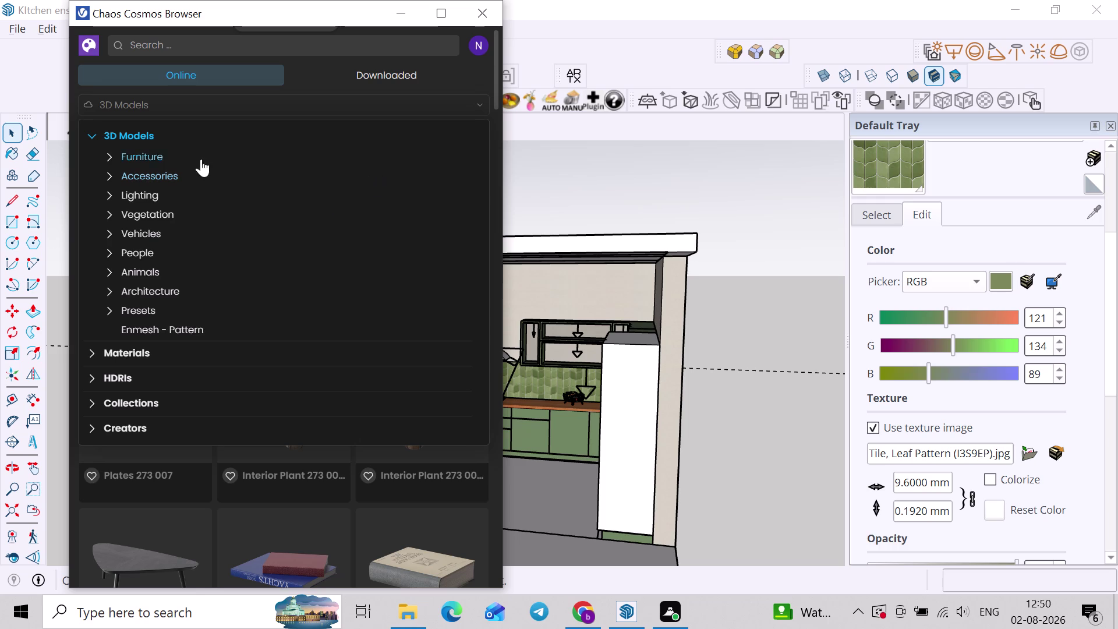
Show the Vegetation category of Cosmos 3D models.
click(165, 215)
click(165, 215)
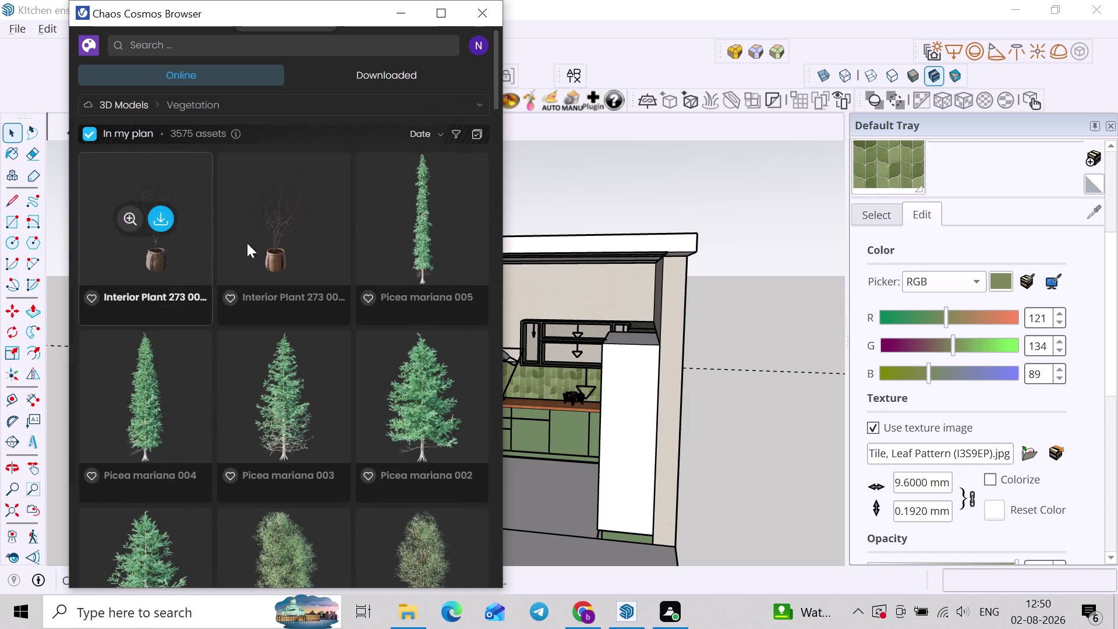
scroll(down, 3)
scroll(down, 3)
scroll(up, 3)
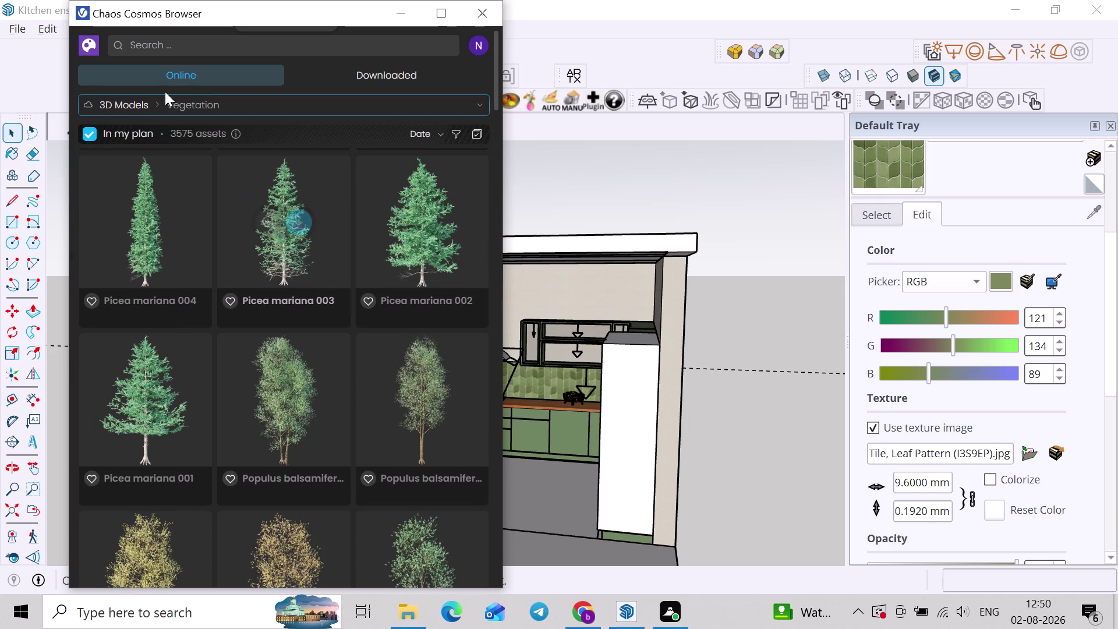
Filter the Vegetation models to the Palms subcategory.
click(181, 97)
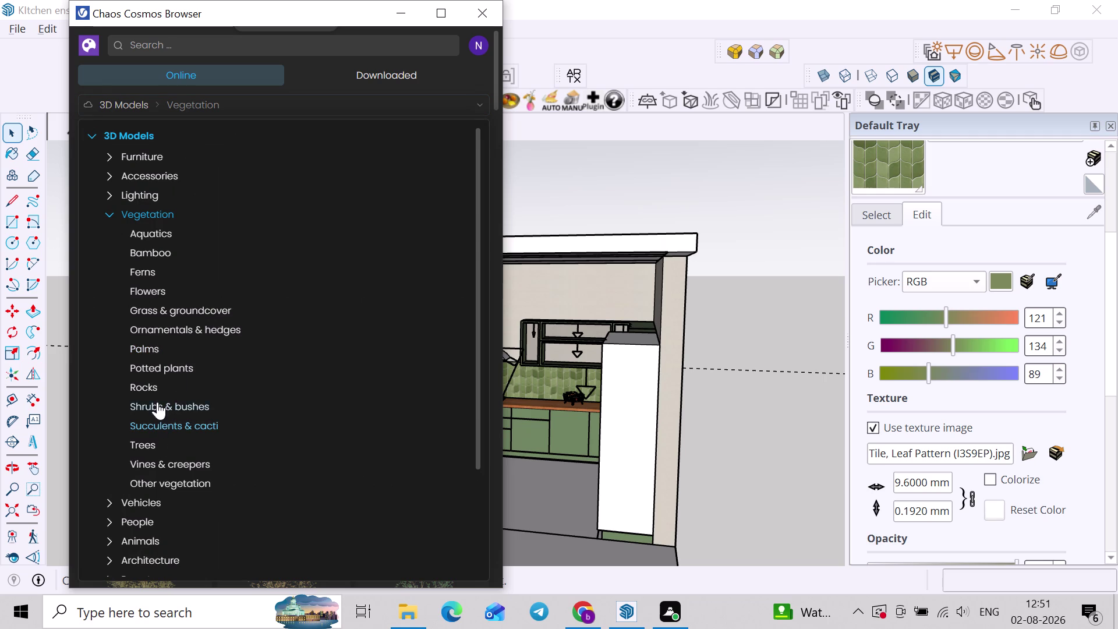
scroll(down, 3)
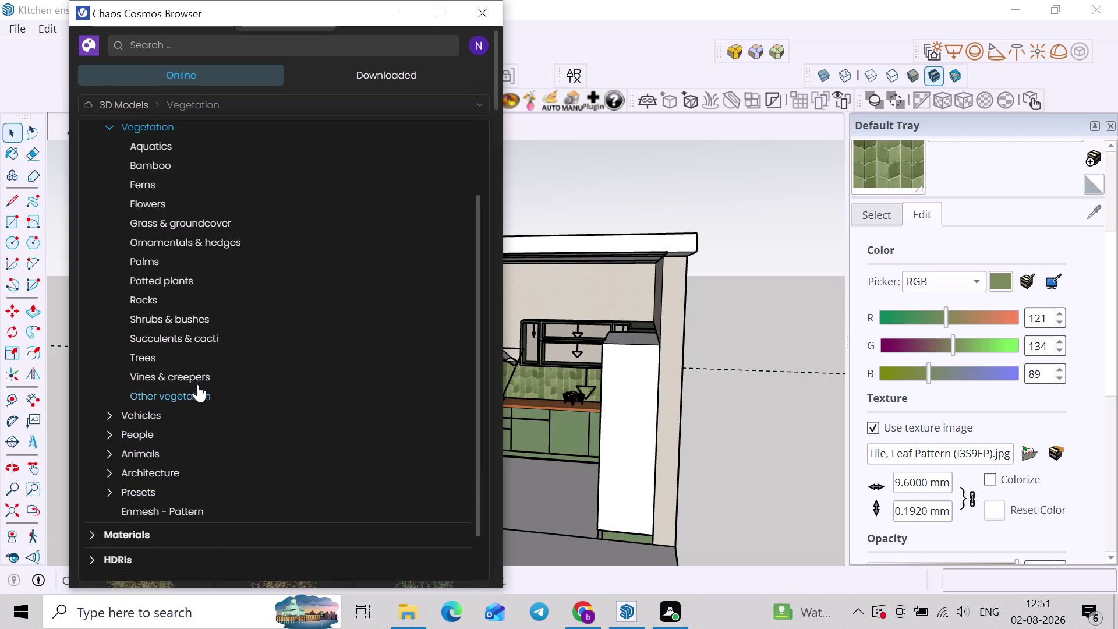
click(166, 260)
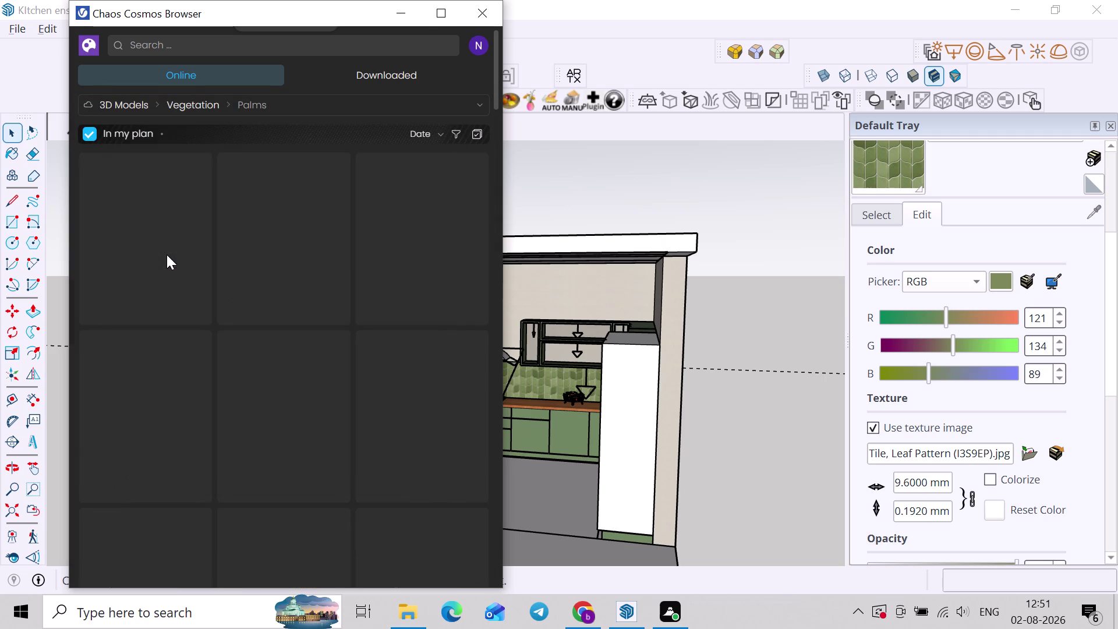
Browse through the 150 palm assets to the end of the grid.
scroll(down, 3)
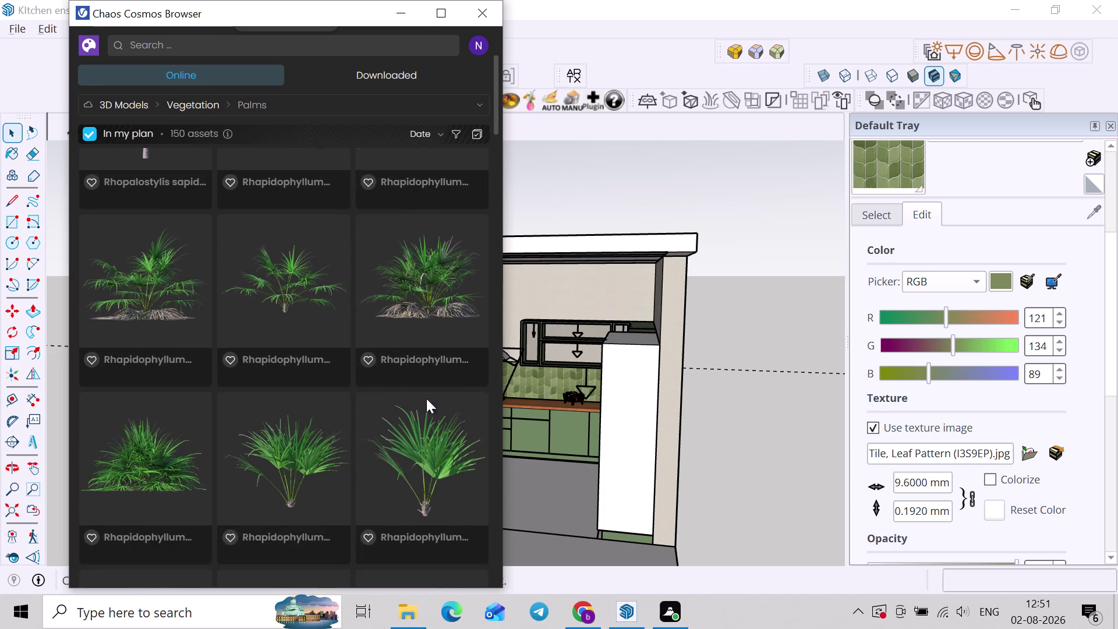
scroll(down, 3)
scroll(down, 3)
scroll(down, 3)
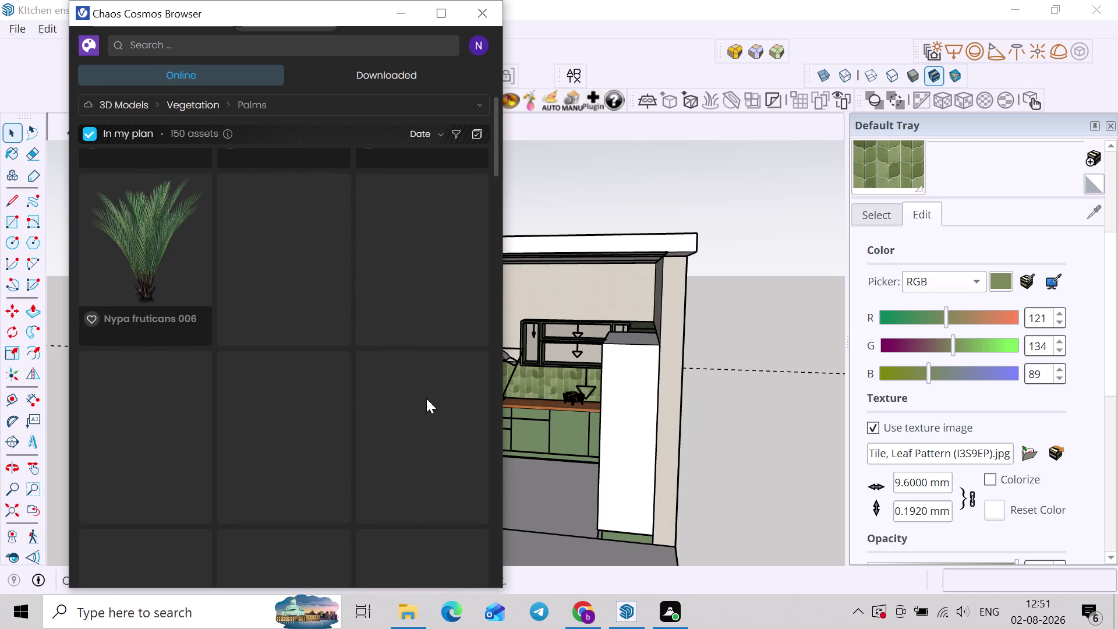
scroll(down, 3)
scroll(down, 3)
scroll(down, 3)
scroll(down, 3)
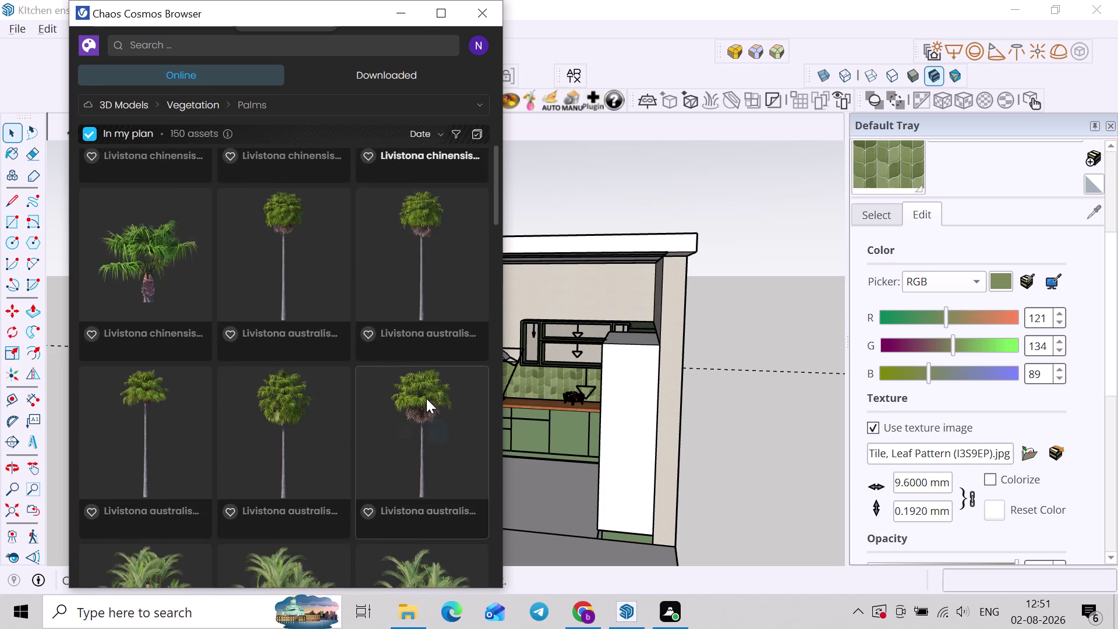
scroll(down, 3)
scroll(down, 3)
scroll(down, 3)
scroll(down, 3)
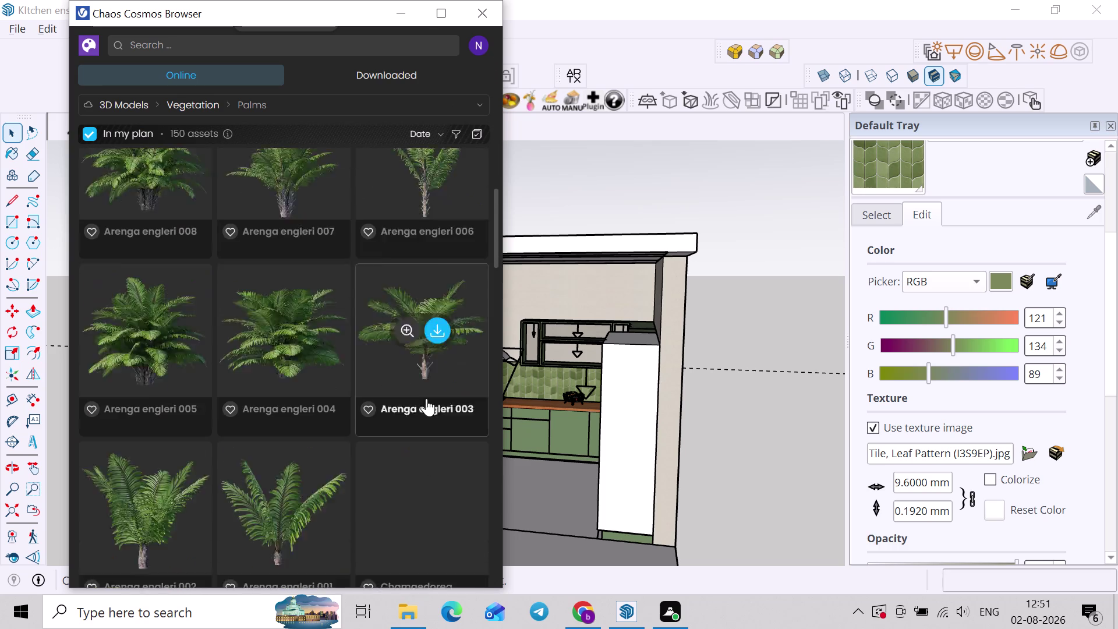
scroll(down, 3)
scroll(up, 3)
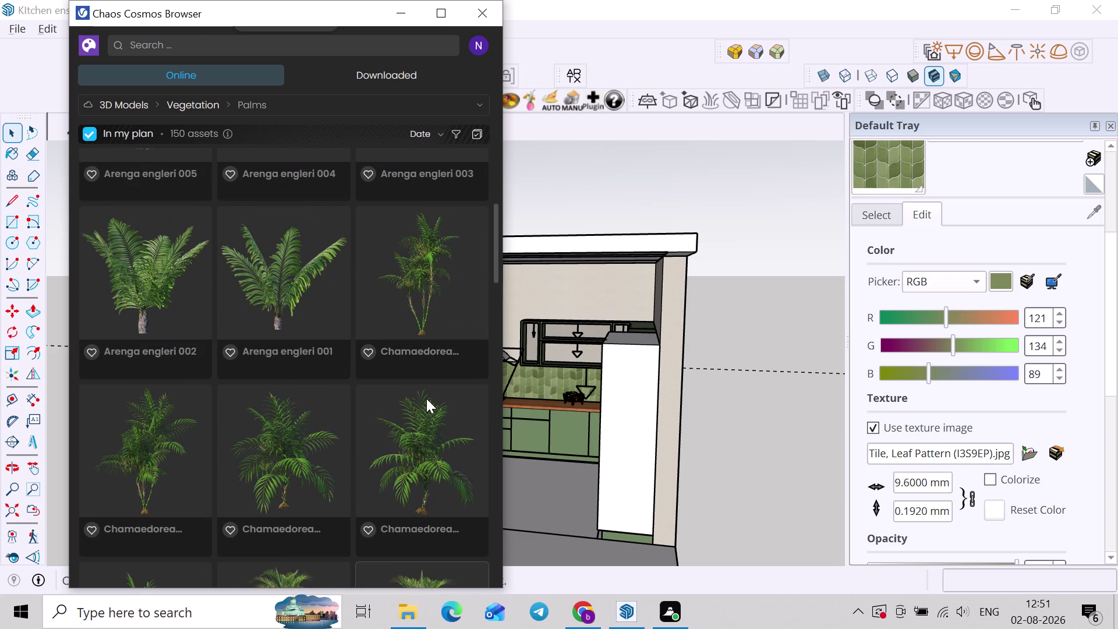
scroll(down, 3)
scroll(down, 3)
scroll(down, 3)
scroll(down, 3)
scroll(down, 3)
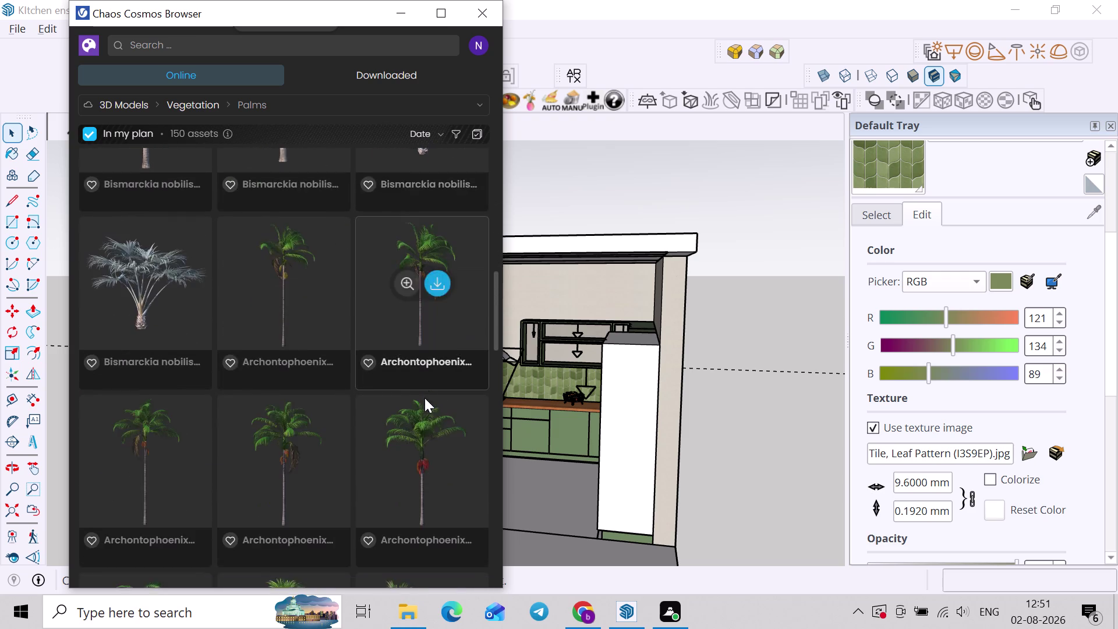
scroll(down, 3)
scroll(down, 3)
scroll(down, 3)
scroll(down, 3)
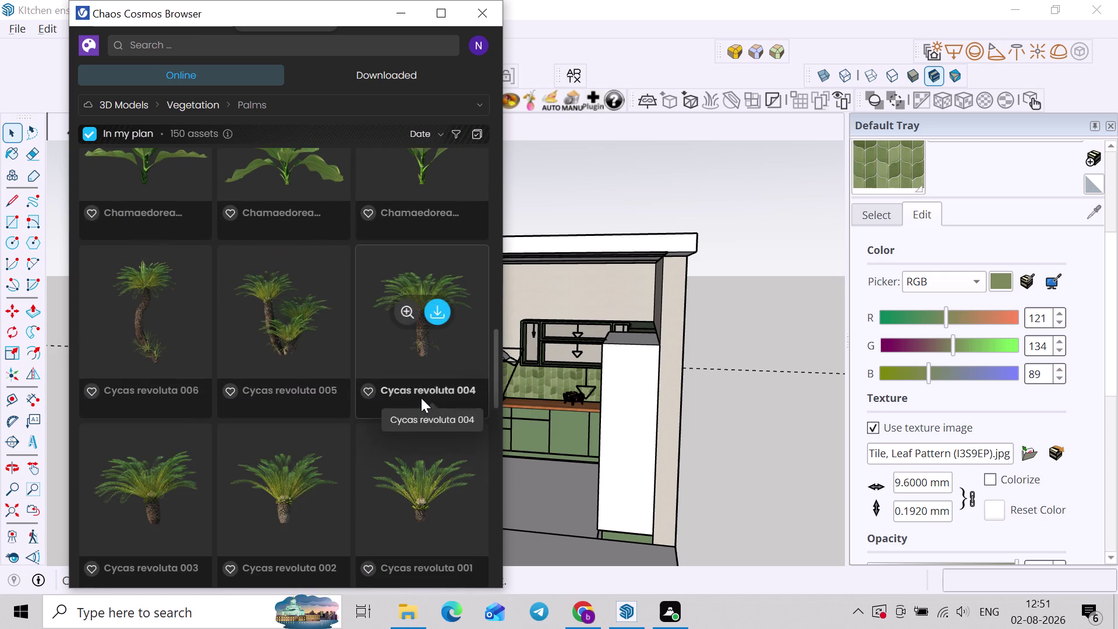
scroll(down, 3)
scroll(down, 3)
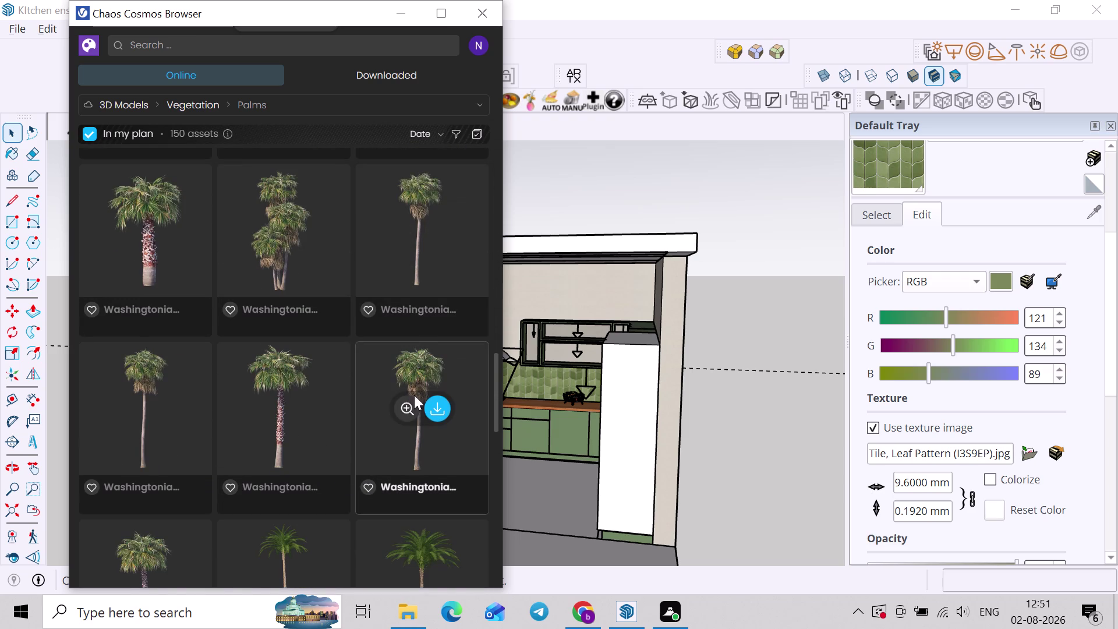
scroll(down, 3)
scroll(down, 3)
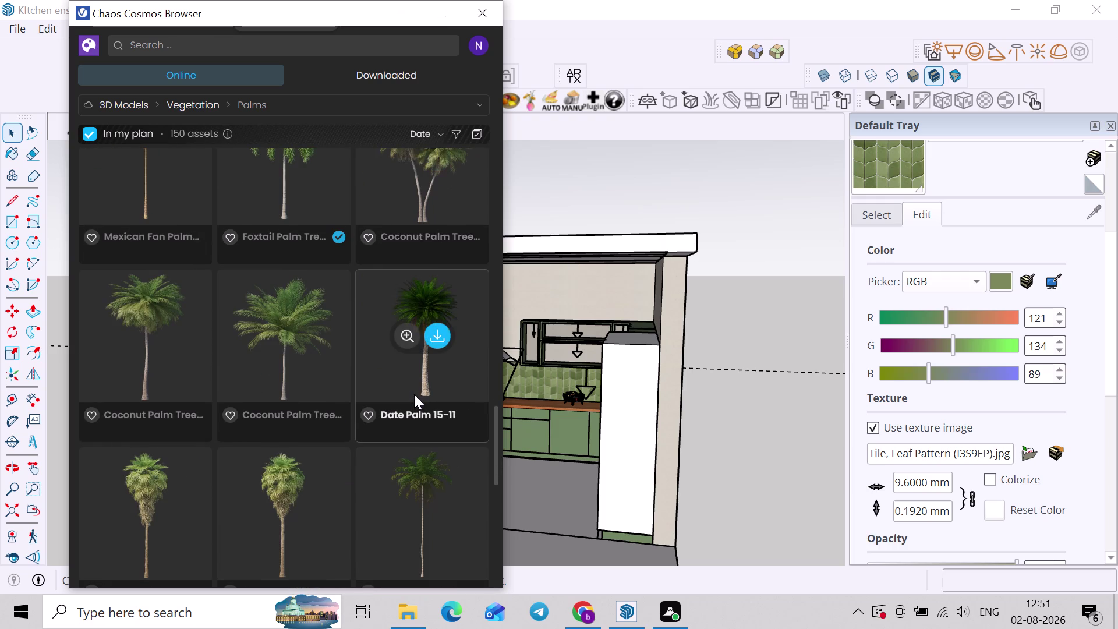
scroll(down, 3)
scroll(down, 3)
scroll(down, 3)
scroll(down, 3)
scroll(down, 3)
scroll(down, 3)
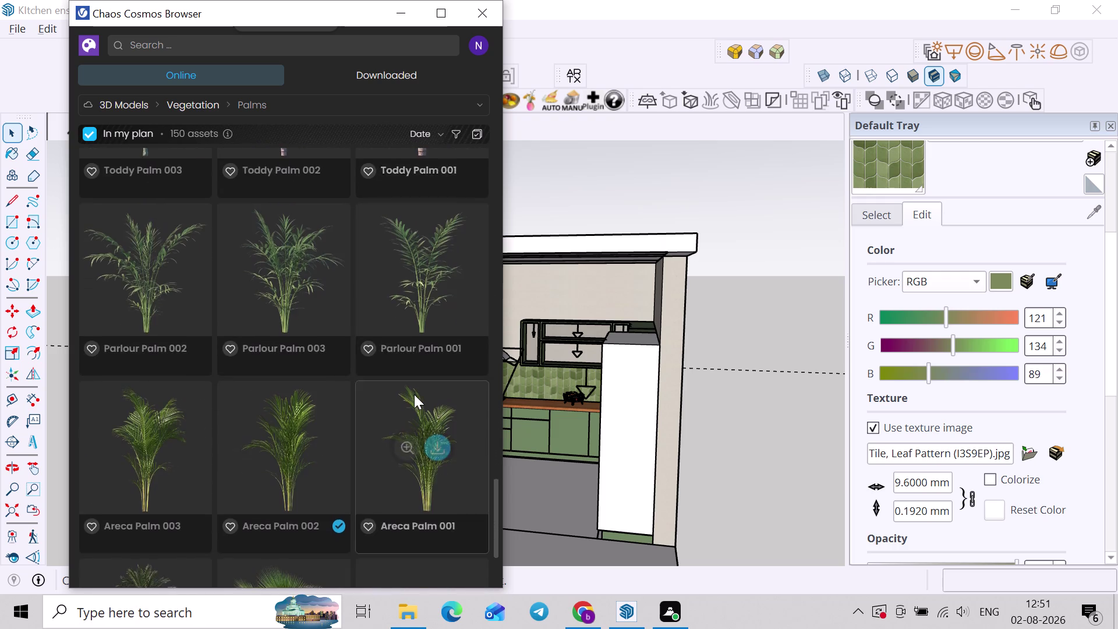
scroll(down, 3)
scroll(down, 3)
scroll(down, 3)
scroll(up, 3)
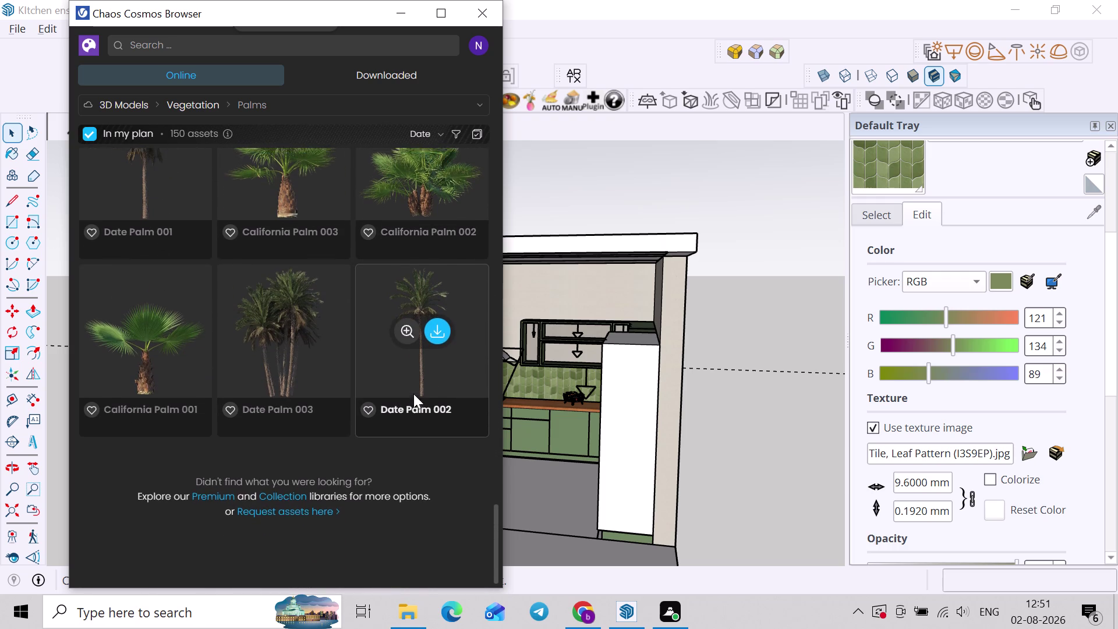
scroll(up, 3)
scroll(up, 3)
click(200, 102)
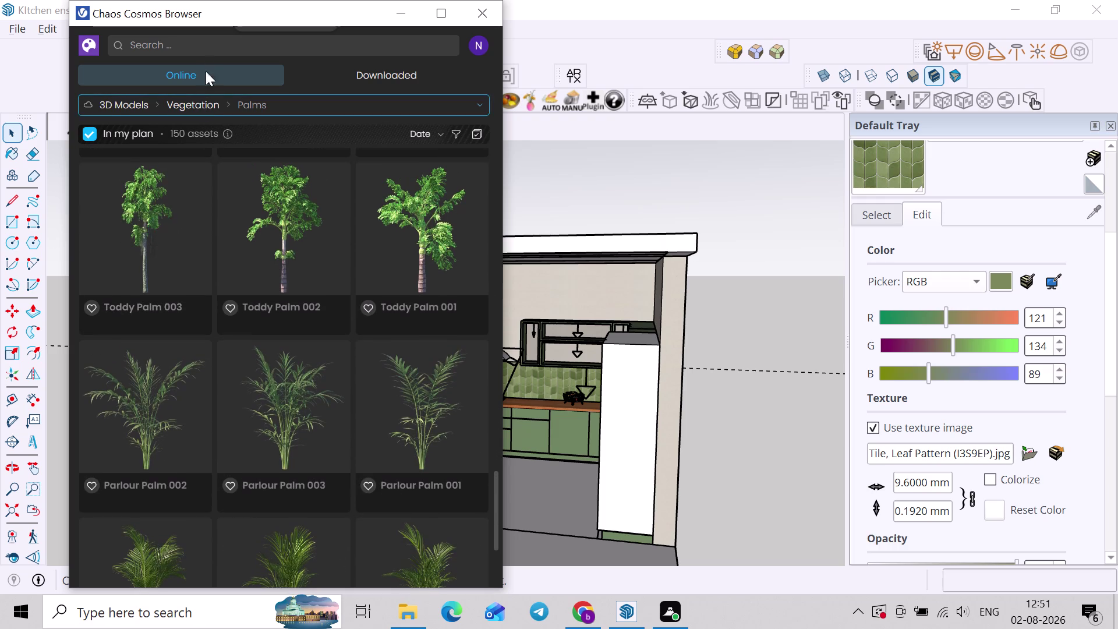
Search Cosmos for 'plant' and import Plant 260 020 into the model.
click(213, 43)
text(PL)
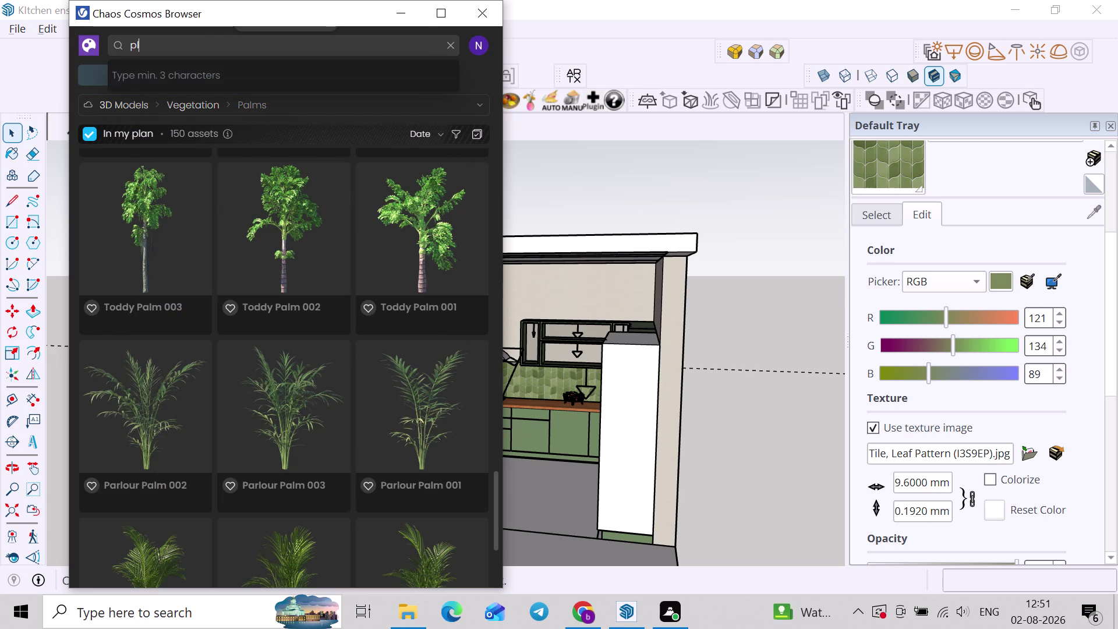
text(ANT')
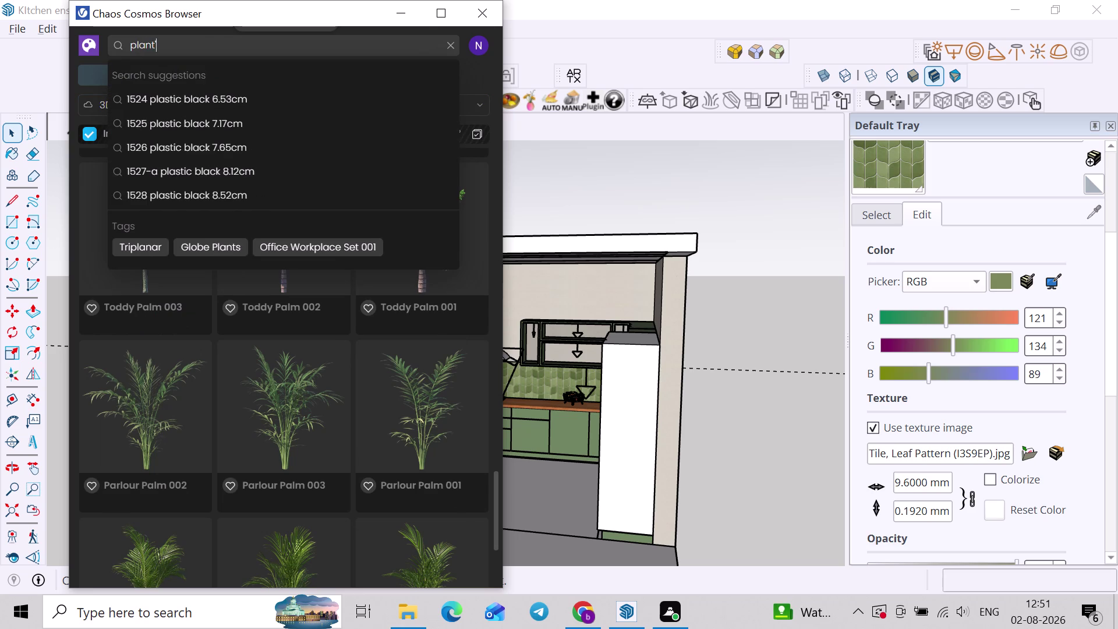
key(BackSpace)
key(Return)
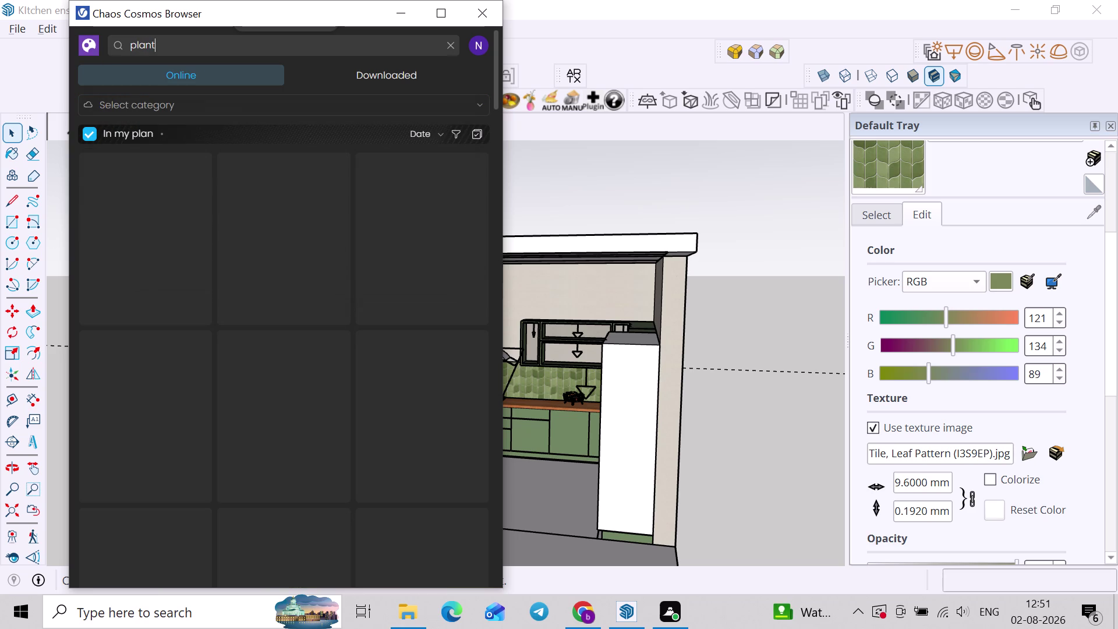
scroll(down, 3)
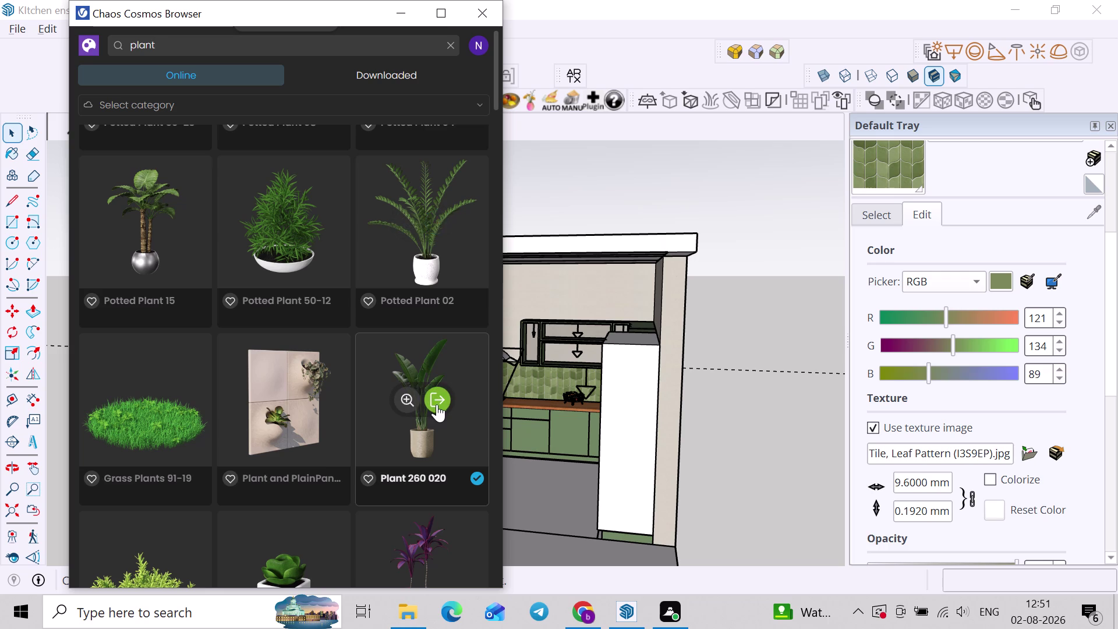
click(437, 403)
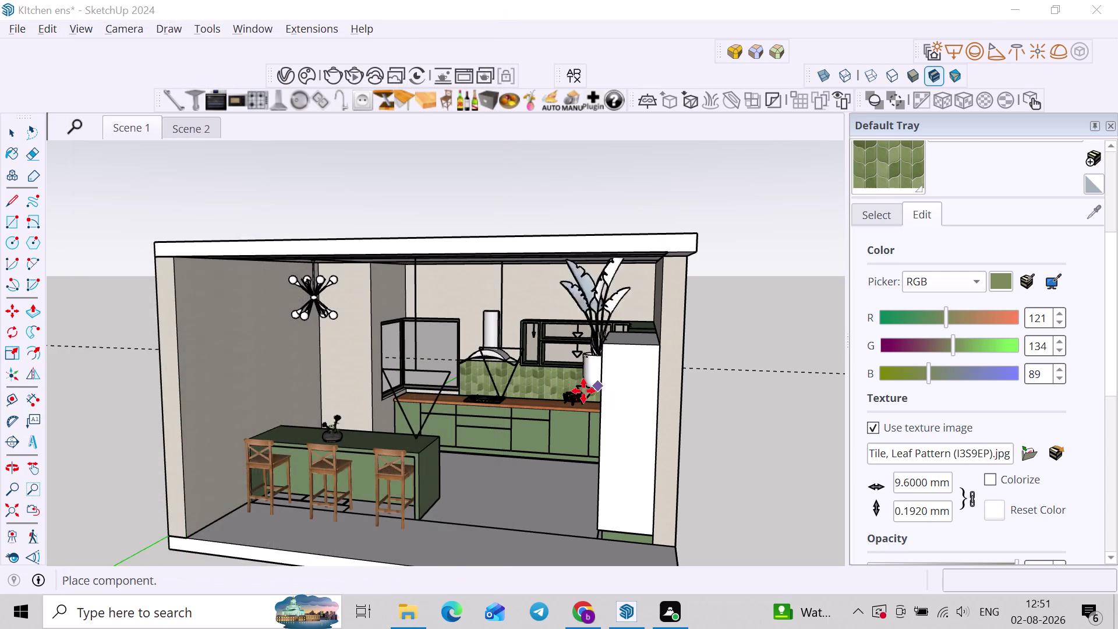
Place the Plant 260 020 pot on the floor at the counter corner.
scroll(up, 3)
scroll(up, 3)
middle_drag(427, 433, 301, 451)
scroll(up, 3)
middle_drag(383, 442, 356, 467)
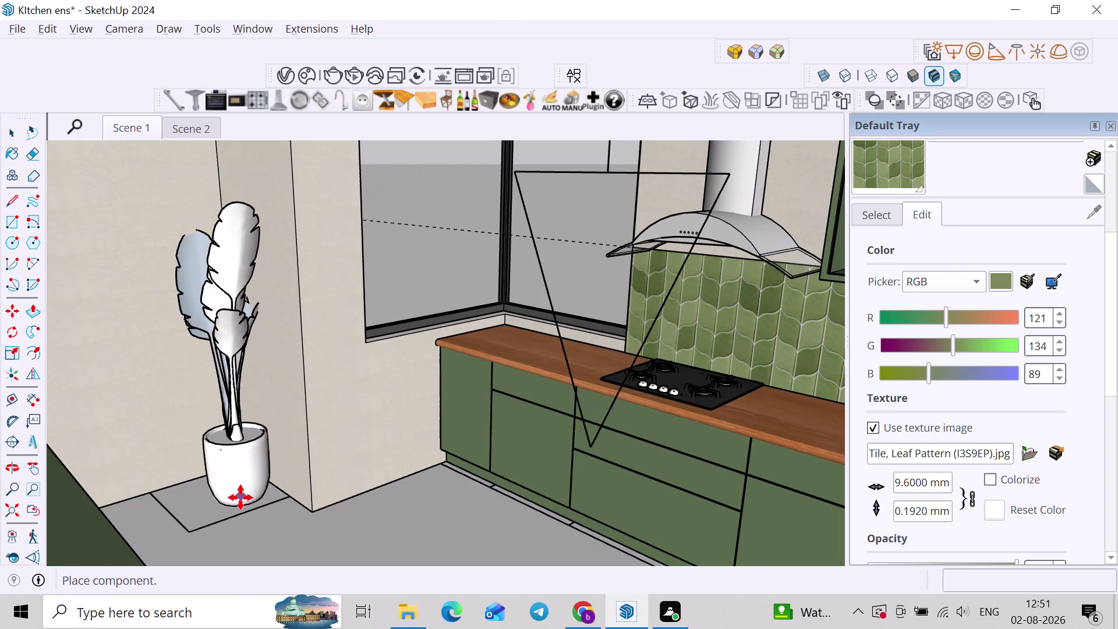
click(231, 512)
middle_drag(306, 513, 343, 513)
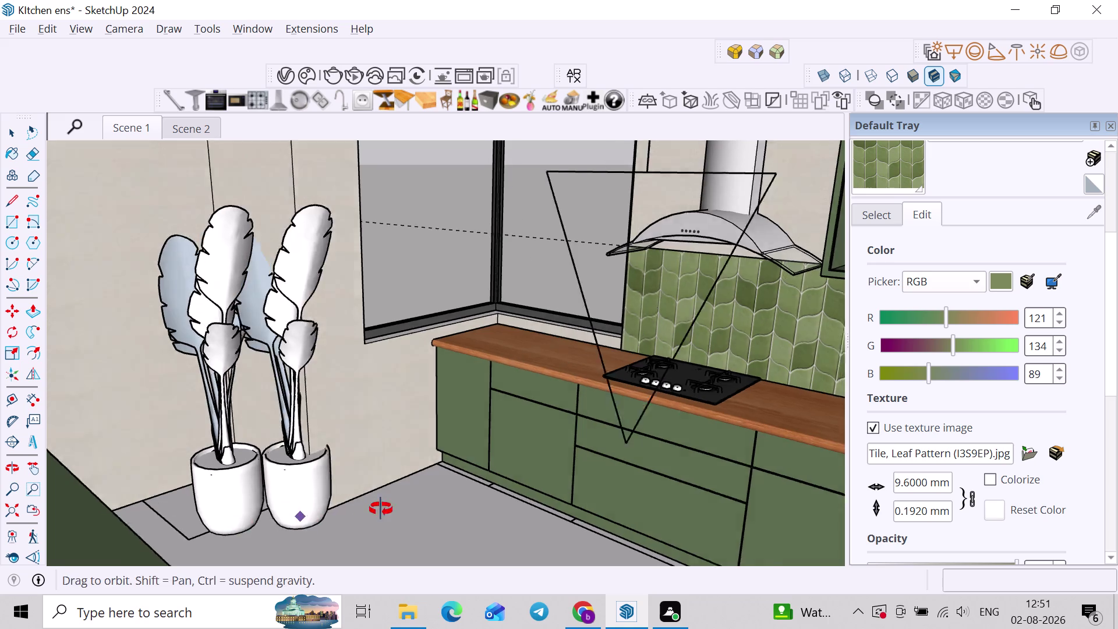
middle_drag(343, 513, 408, 499)
key(space)
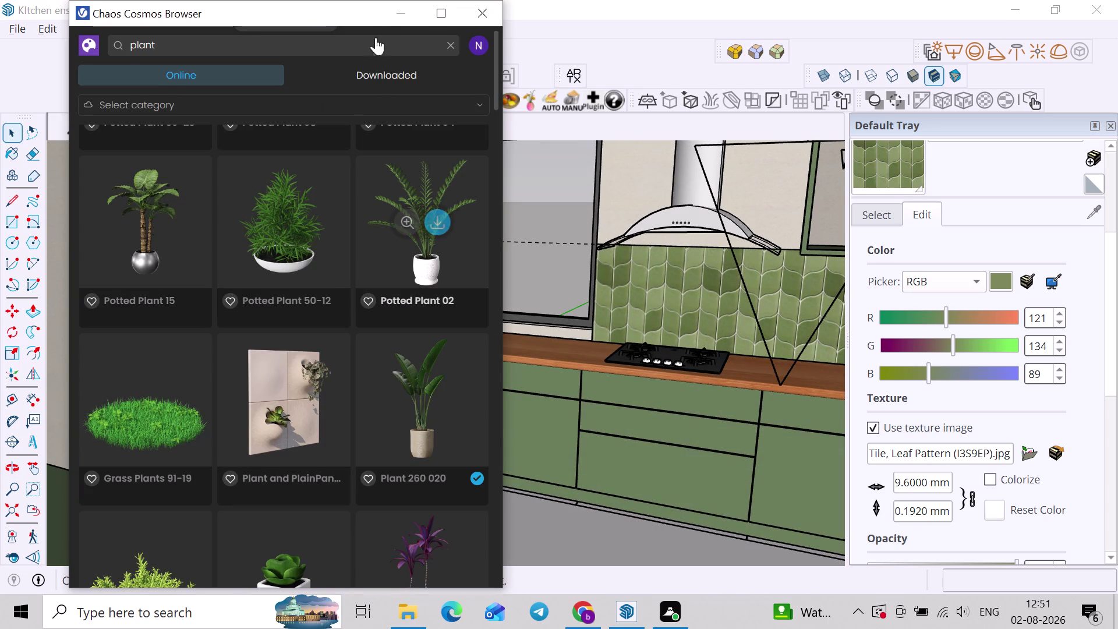
Move the Cosmos Browser to the right of the screen and start a V-Ray render.
drag(373, 21, 382, 19)
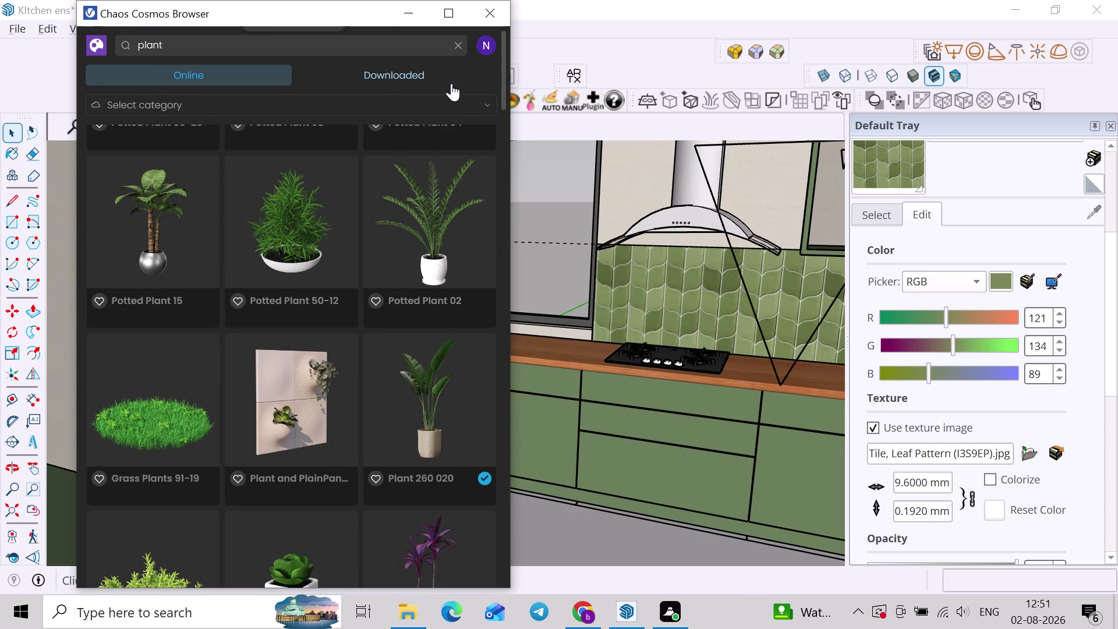
drag(390, 14, 737, 70)
drag(350, 11, 390, 13)
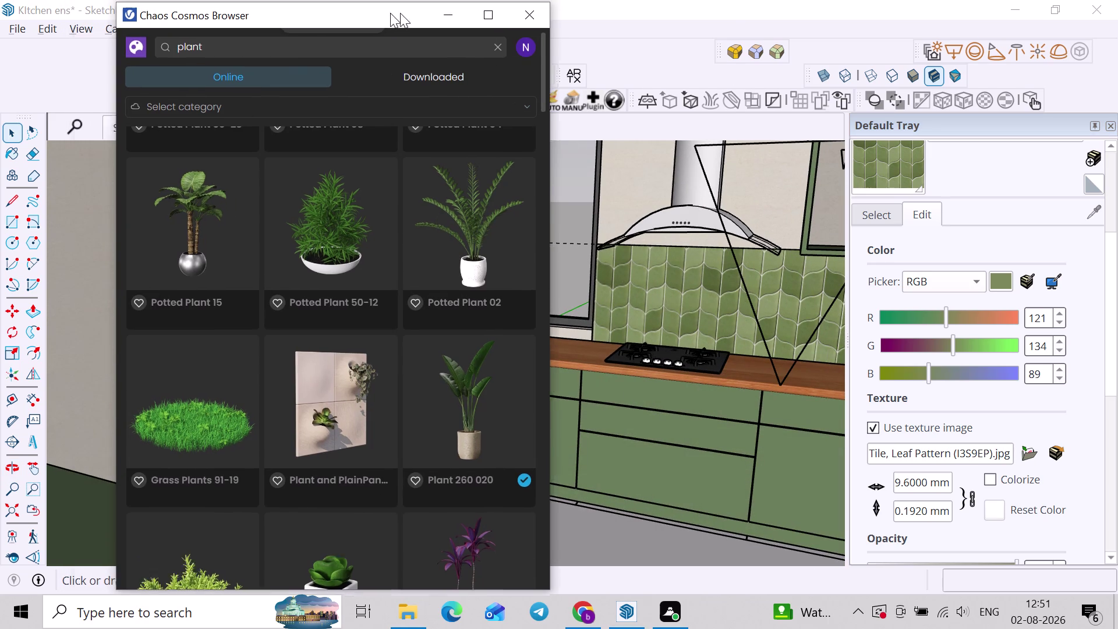
drag(390, 12, 579, 53)
click(189, 141)
click(199, 136)
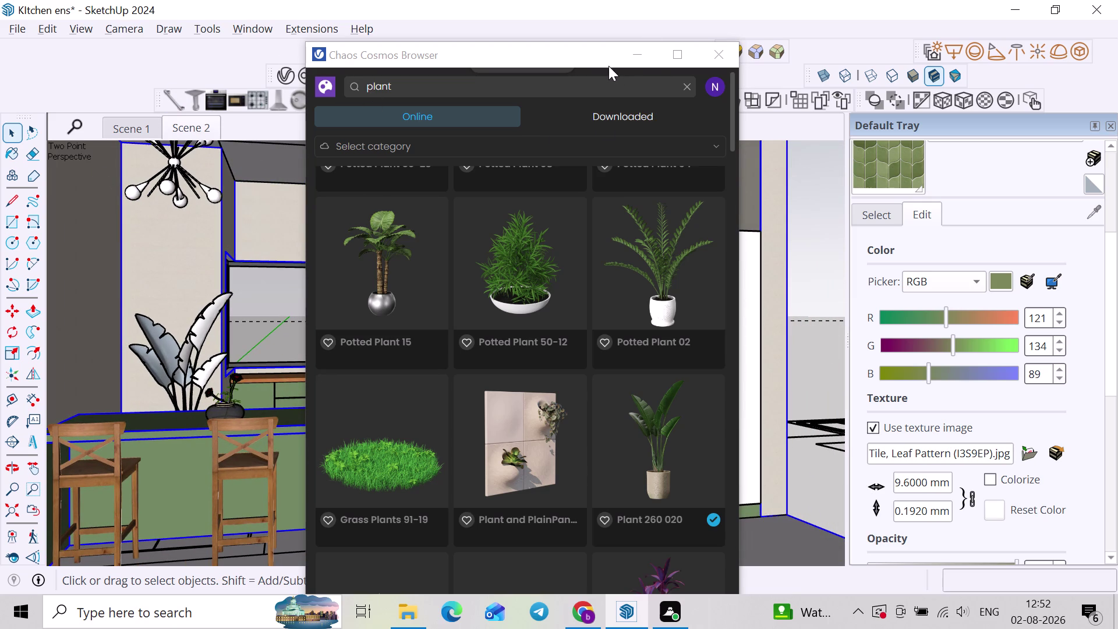
drag(618, 60, 710, 134)
drag(558, 56, 734, 159)
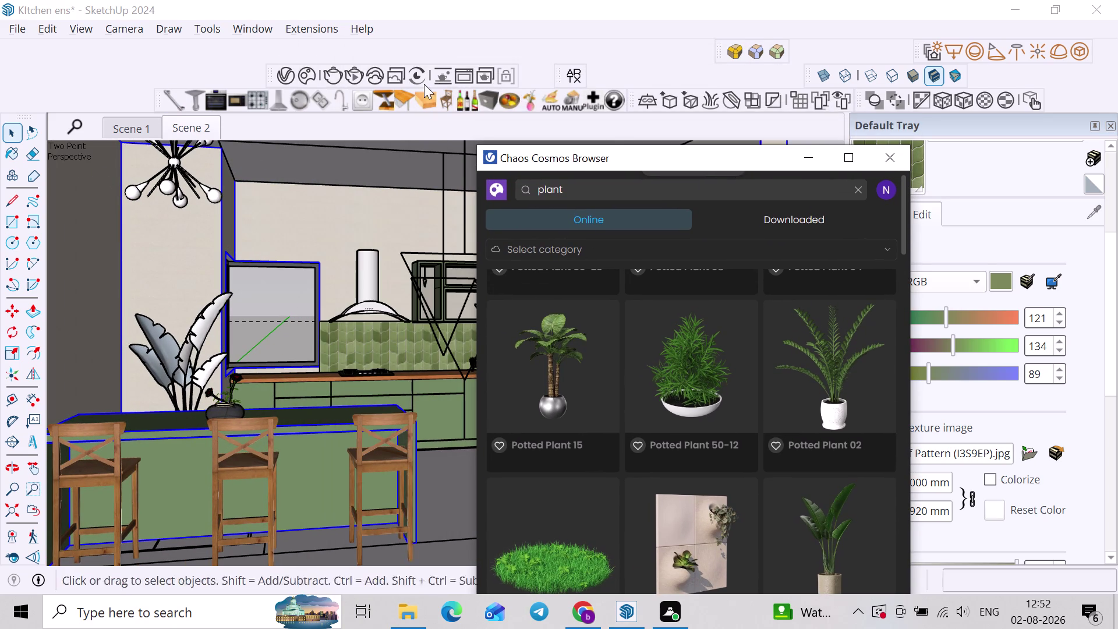
click(354, 77)
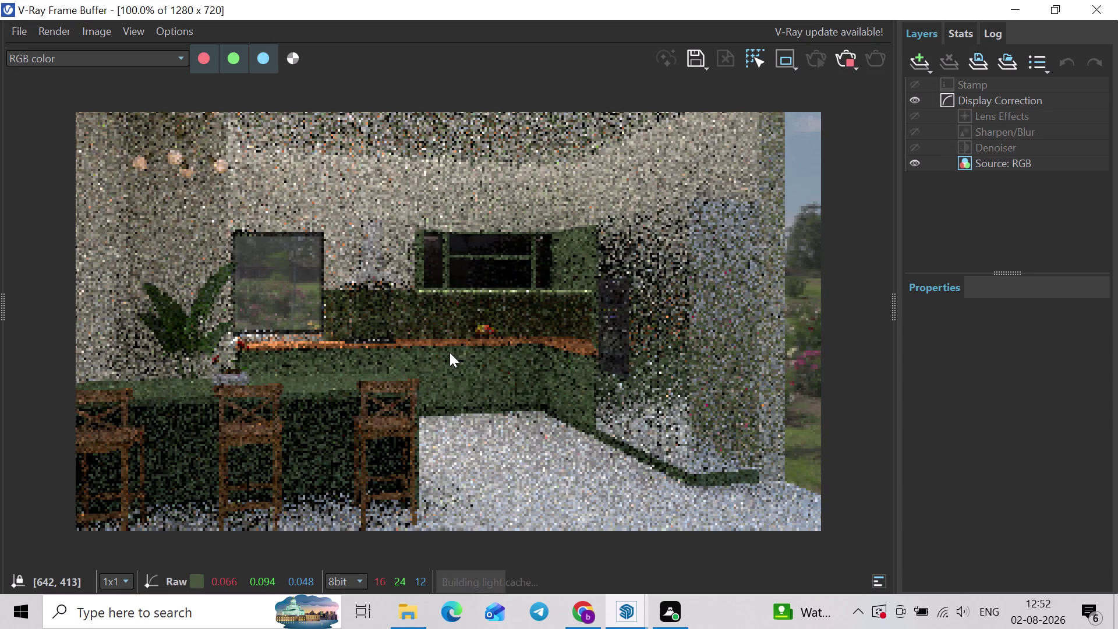
Zoom over the V-Ray kitchen render, stop it, and return to SketchUp.
scroll(up, 3)
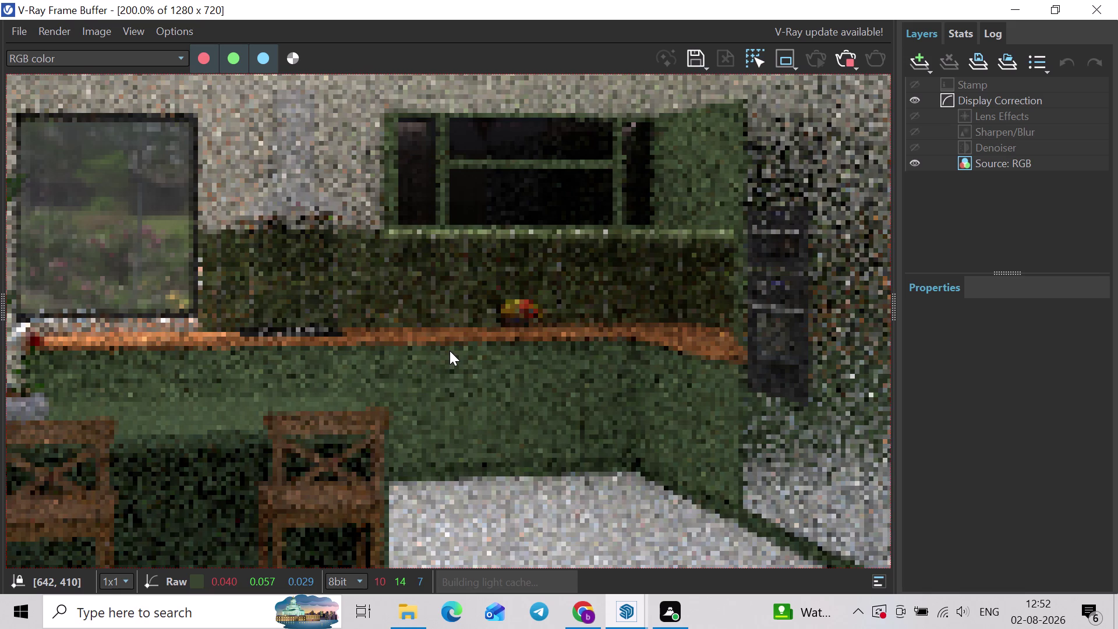
scroll(down, 3)
click(841, 60)
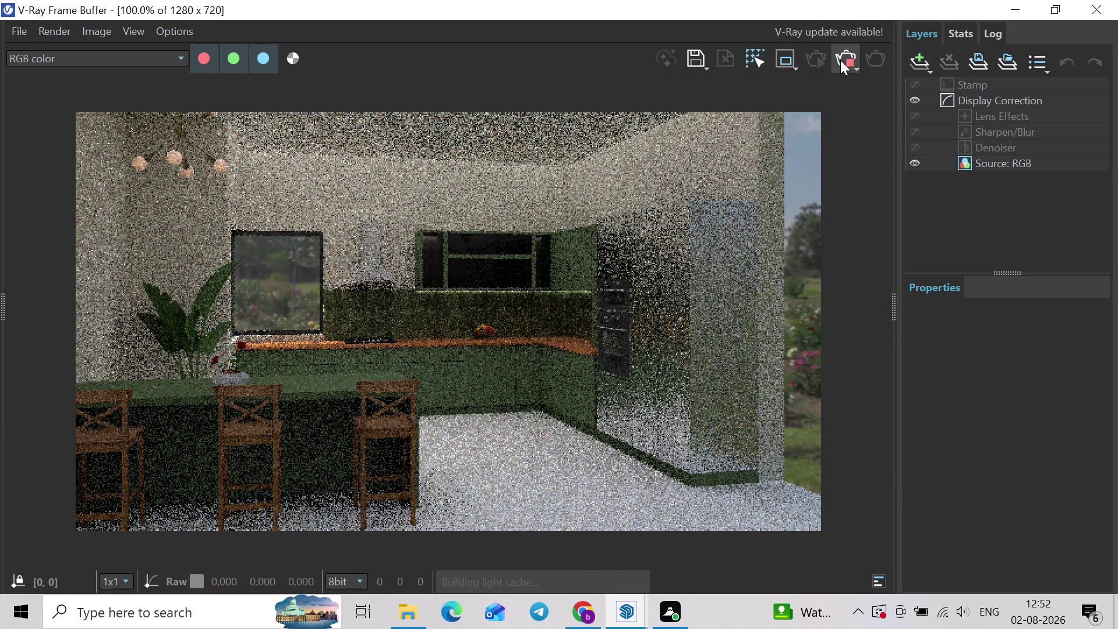
click(1092, 4)
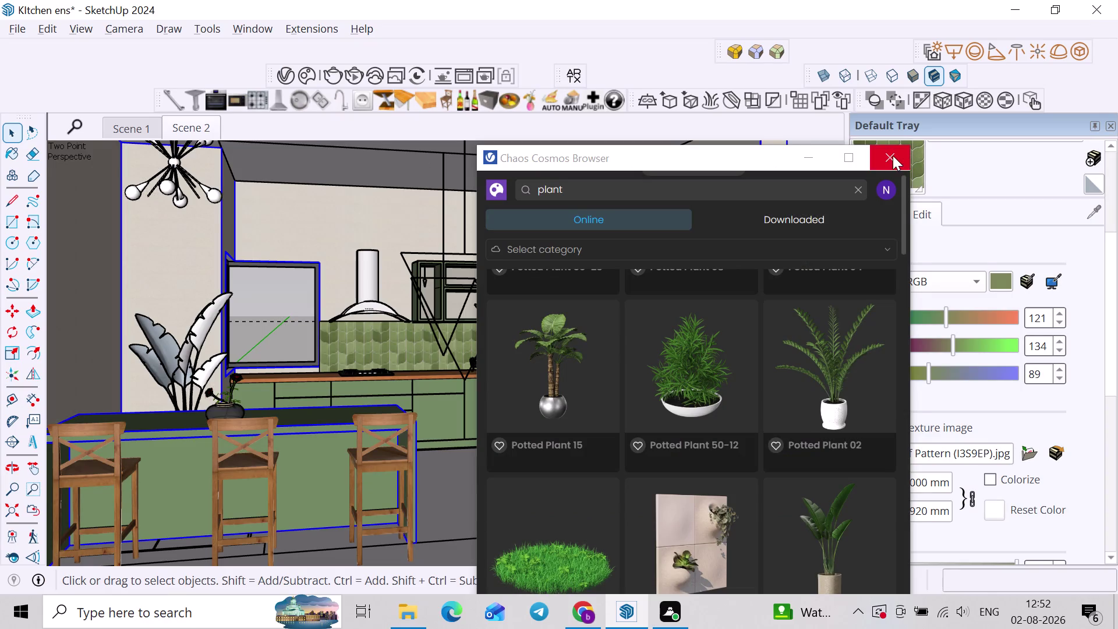
Close the Cosmos Browser and select the ceiling slab group from outside the room.
click(892, 155)
click(821, 291)
scroll(down, 3)
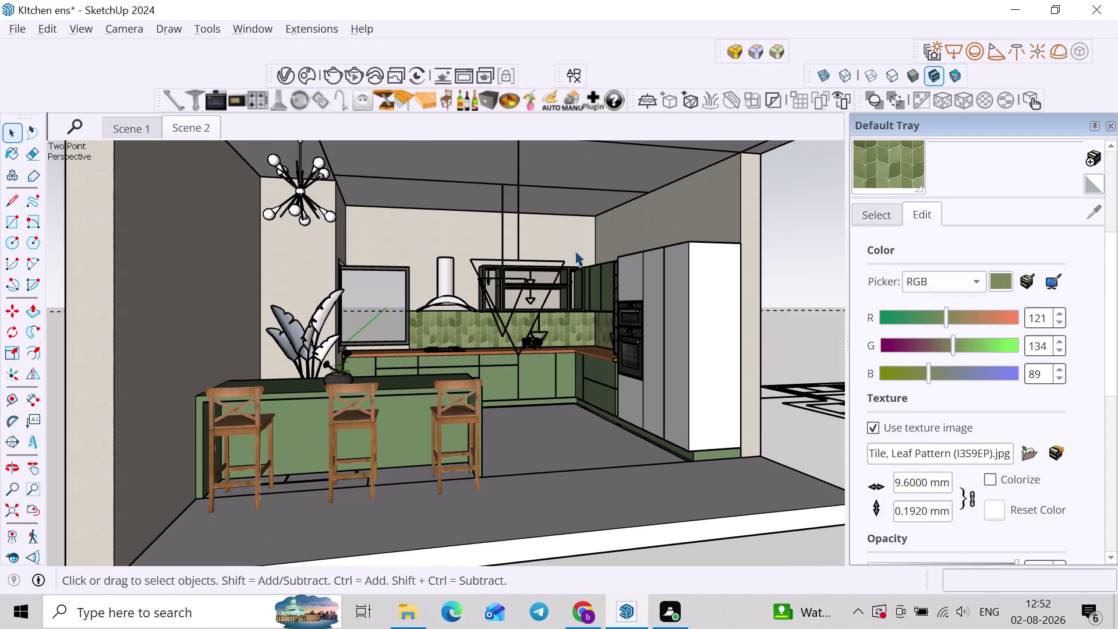
scroll(down, 3)
middle_drag(607, 191, 430, 198)
middle_drag(508, 199, 541, 300)
middle_drag(545, 283, 567, 231)
scroll(up, 3)
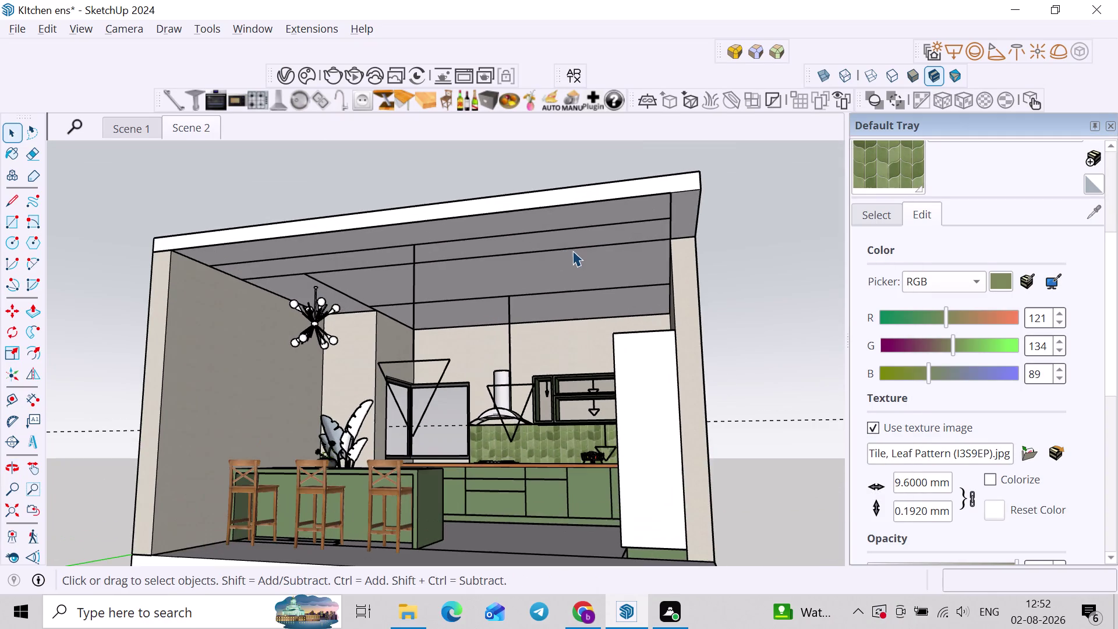
click(573, 252)
middle_drag(560, 268, 596, 176)
scroll(up, 3)
click(612, 227)
scroll(down, 3)
middle_drag(573, 243, 579, 291)
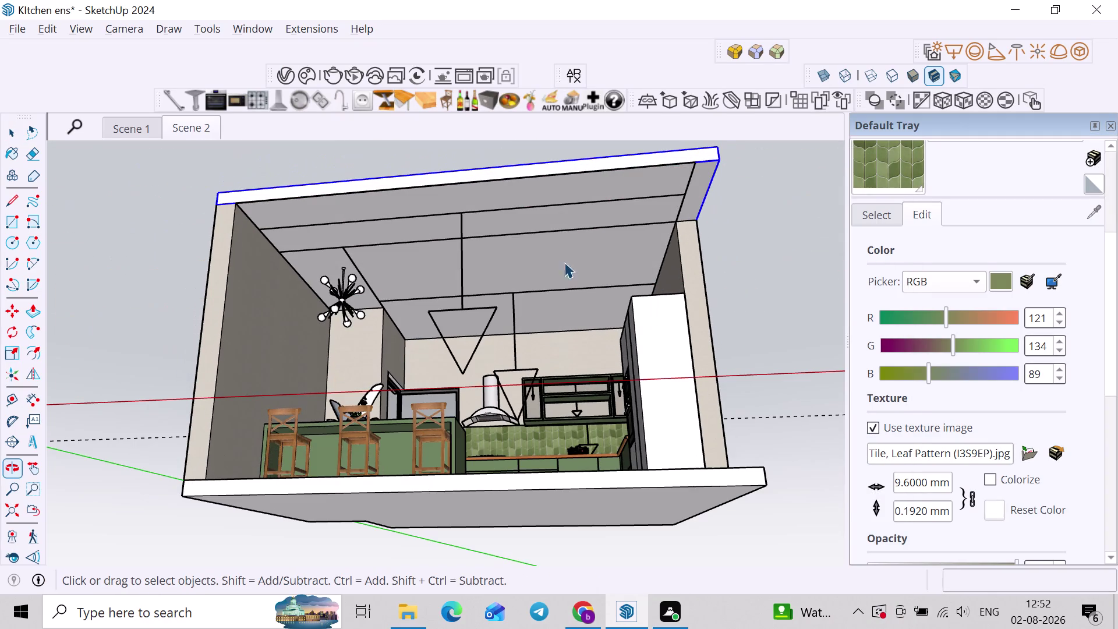
Isolate the ceiling slab so only it remains visible.
right_click(624, 185)
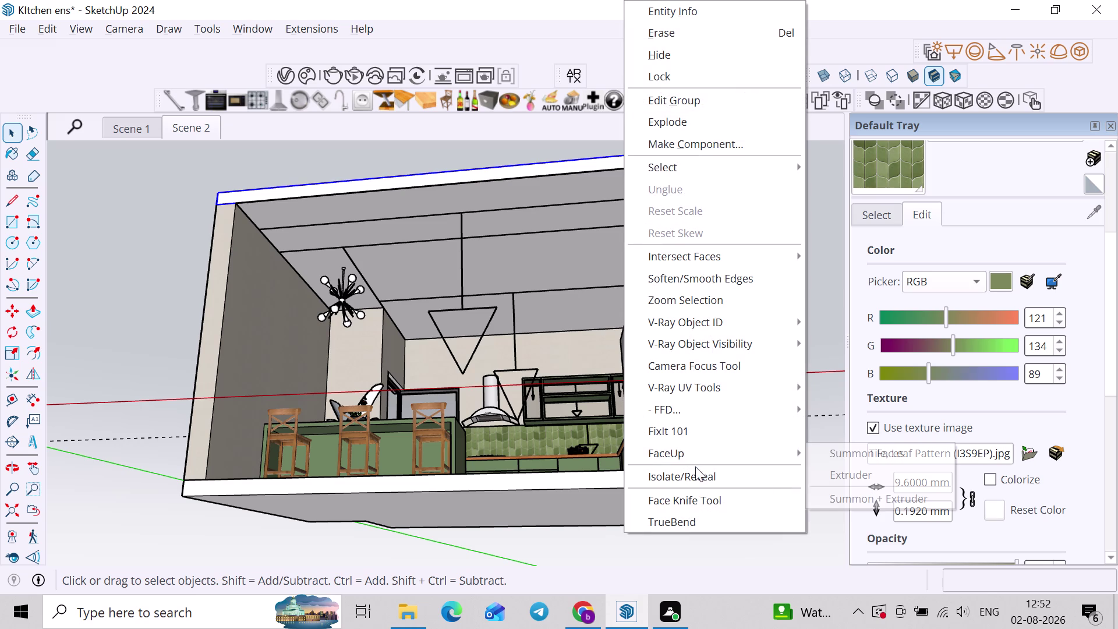
click(695, 472)
middle_drag(583, 362, 587, 354)
scroll(up, 3)
right_click(699, 197)
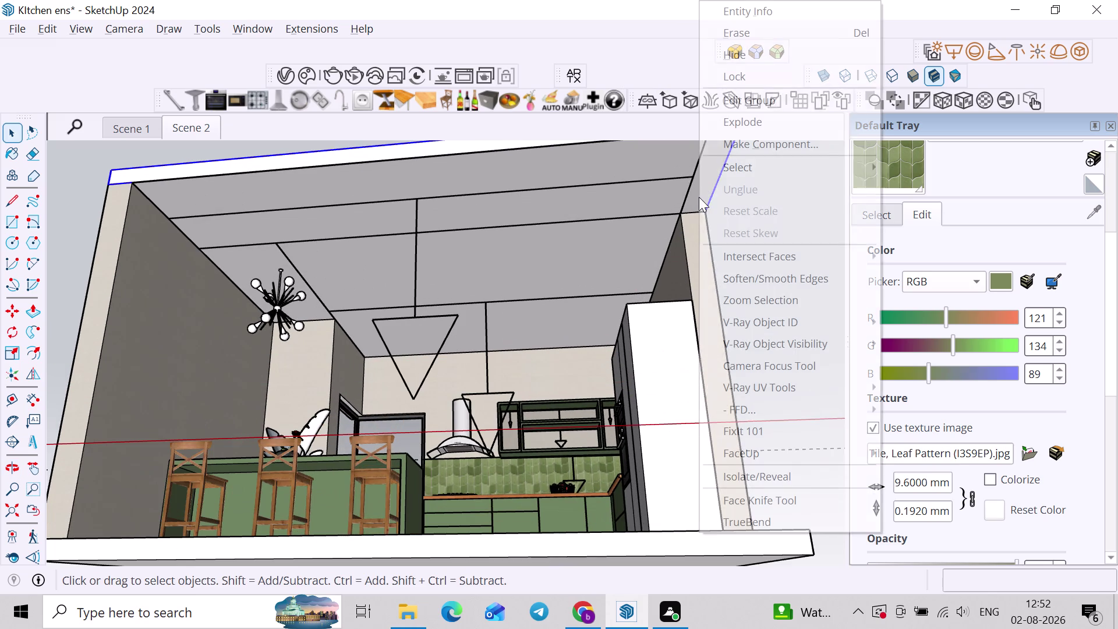
click(762, 477)
click(733, 343)
middle_drag(528, 317, 541, 299)
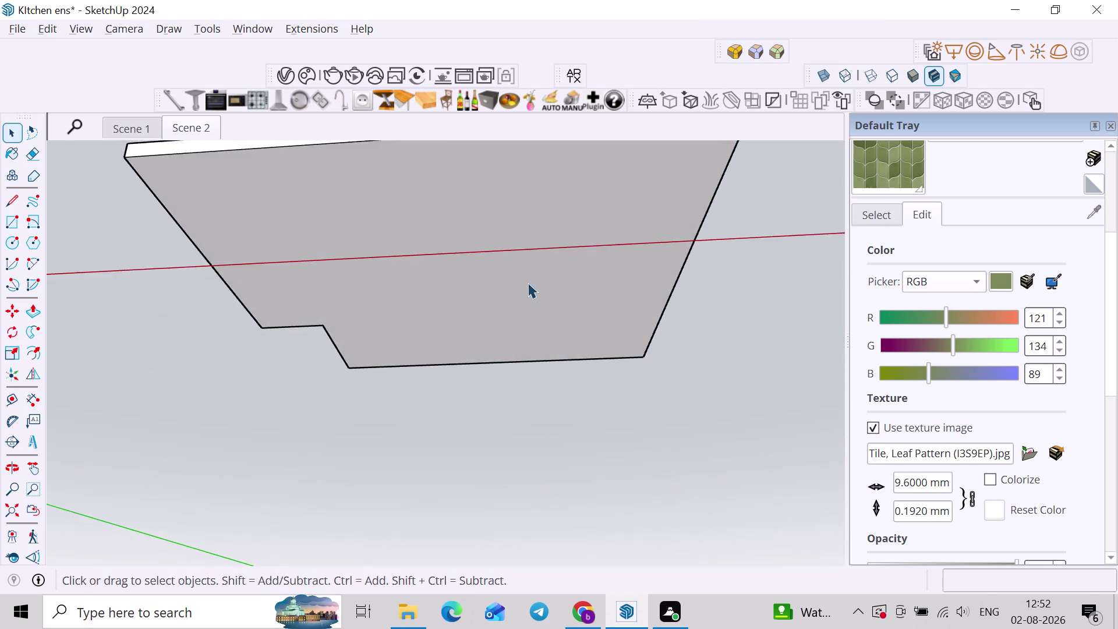
Enter the ceiling slab group and select its underside face, abandoning an offset.
middle_drag(517, 274, 505, 388)
double_click(485, 367)
middle_drag(490, 363, 511, 303)
scroll(up, 3)
click(471, 360)
middle_drag(413, 379, 413, 378)
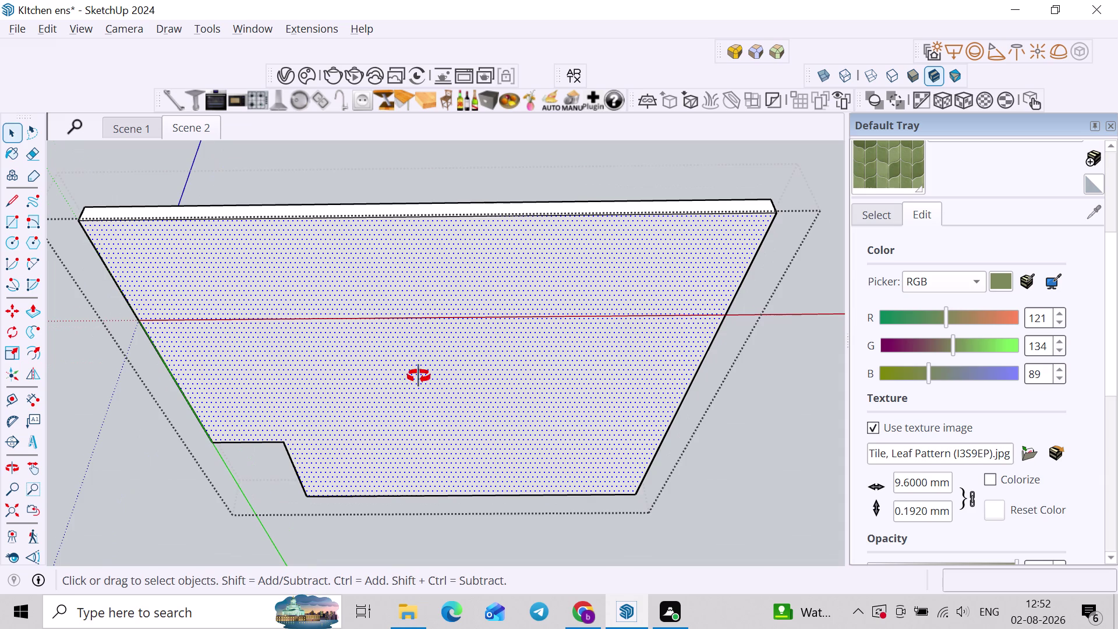
middle_drag(413, 379, 431, 373)
key(f)
click(189, 361)
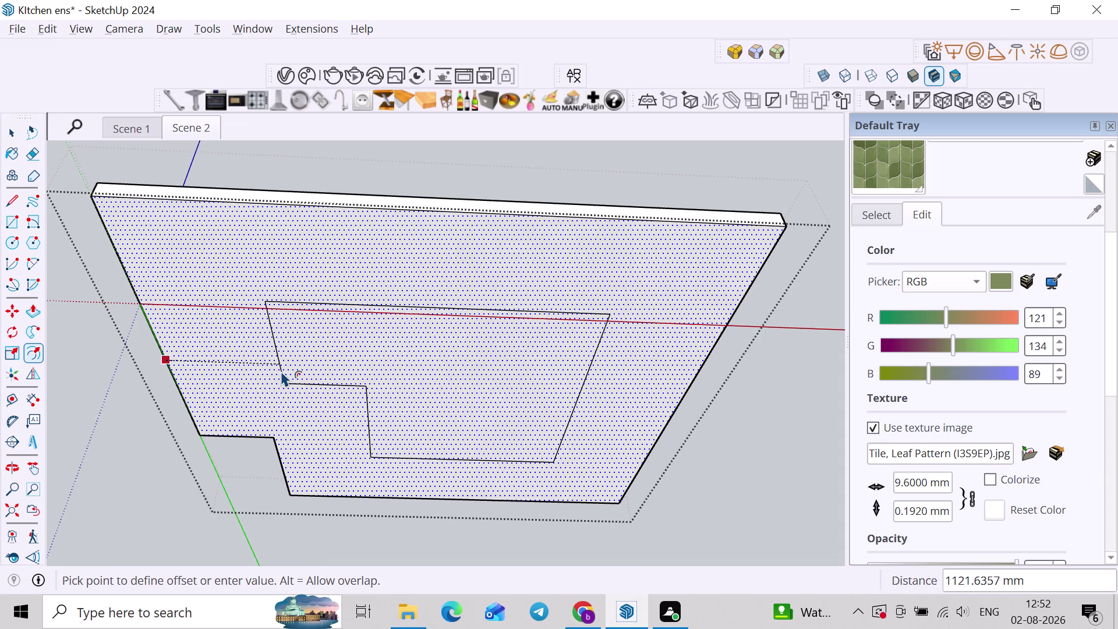
key(Escape)
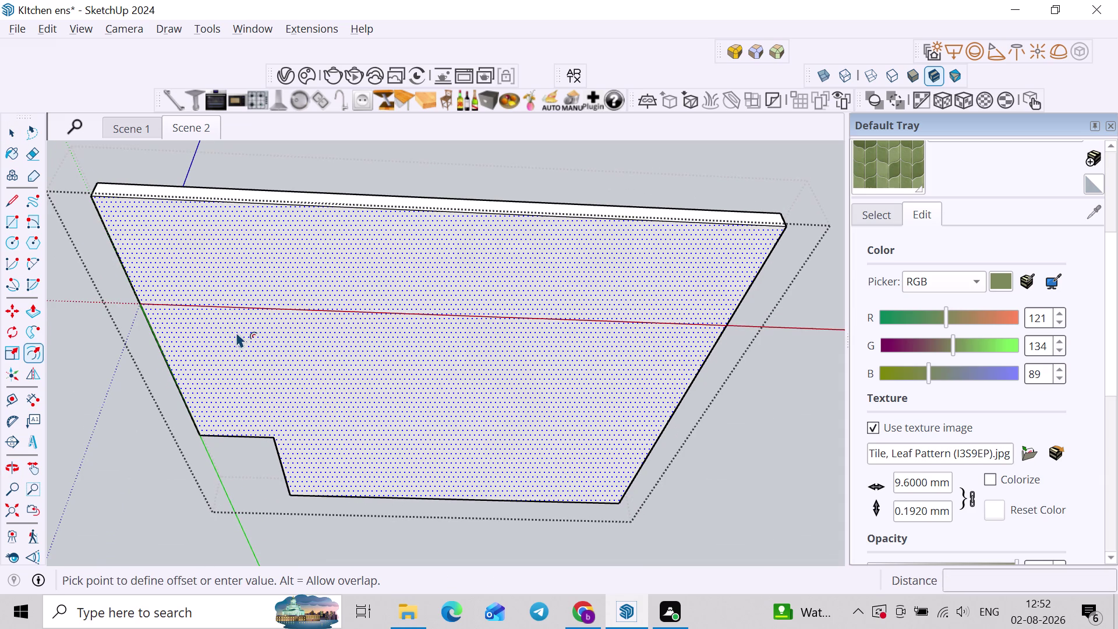
Add inset guides parallel to the slab's left and bottom edges.
key(t)
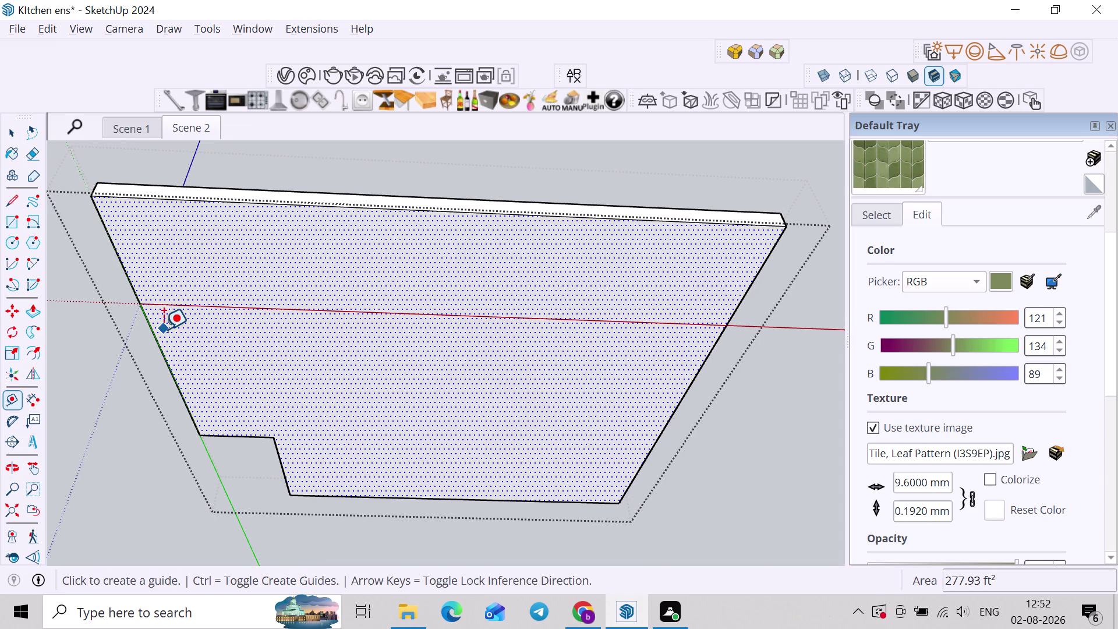
click(155, 327)
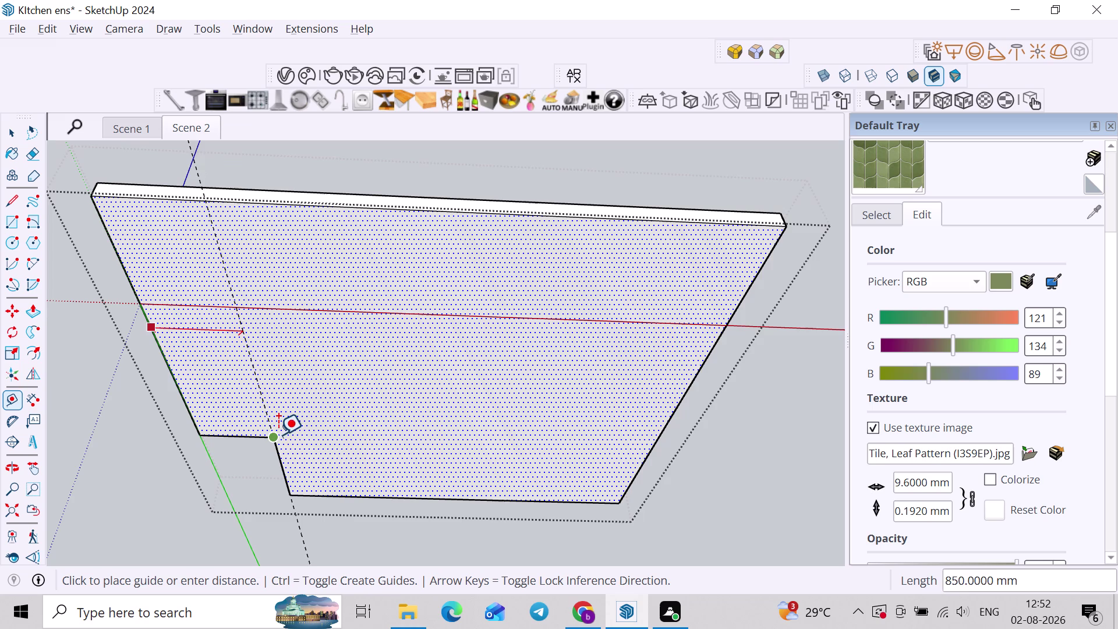
click(287, 438)
click(481, 500)
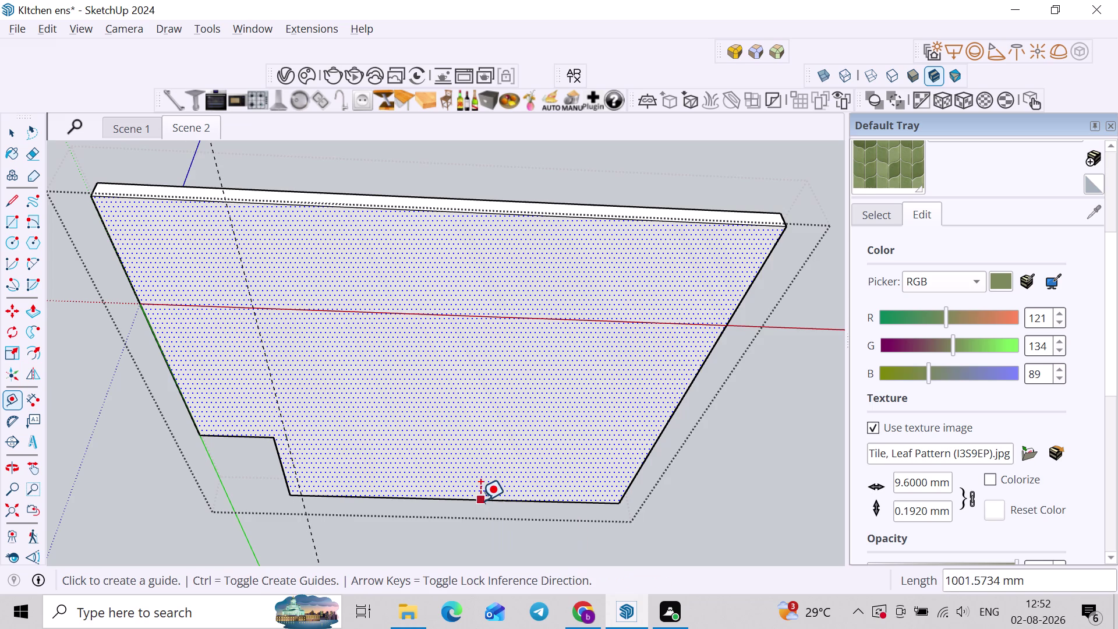
click(504, 467)
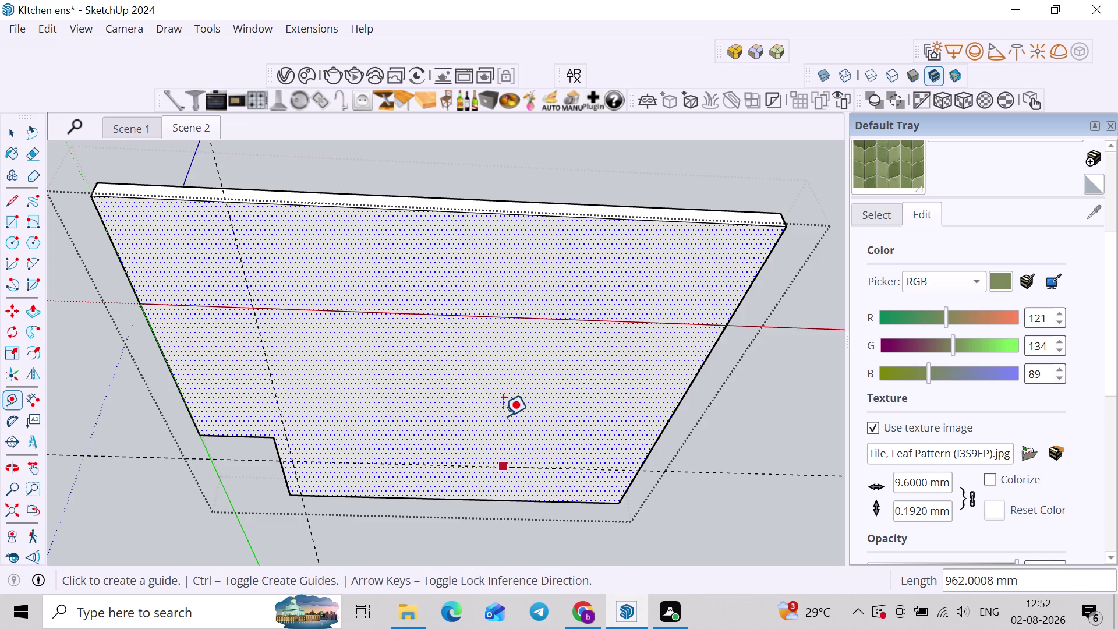
double_click(512, 215)
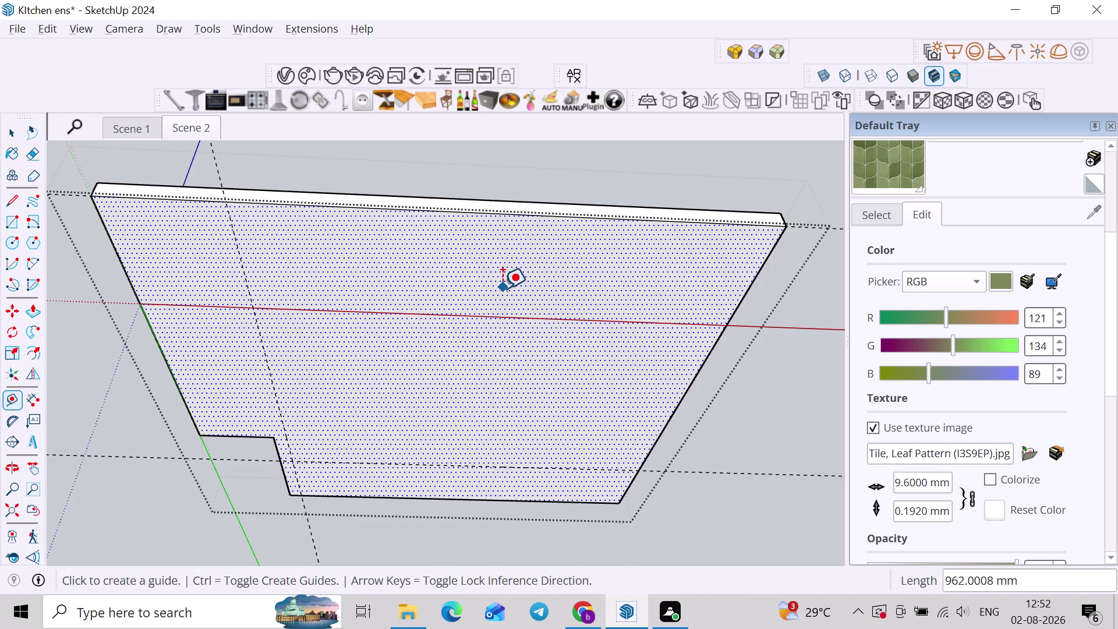
key(ctrl+z)
middle_drag(663, 270, 736, 235)
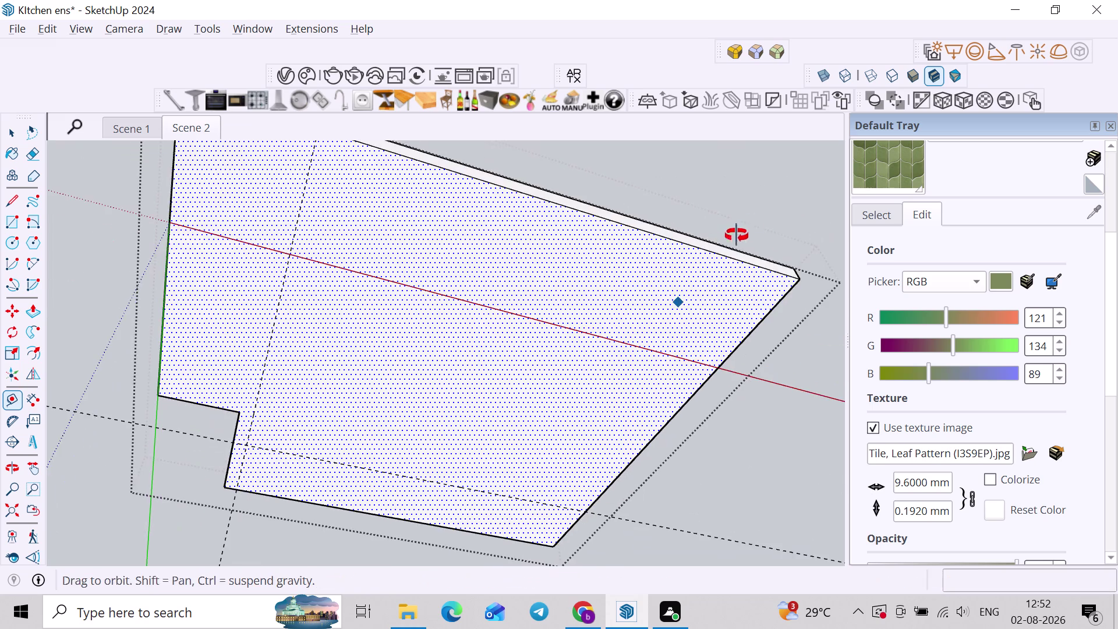
middle_drag(737, 235, 737, 235)
middle_drag(603, 307, 671, 289)
Add inset guides parallel to the slab's top and right edges.
click(594, 206)
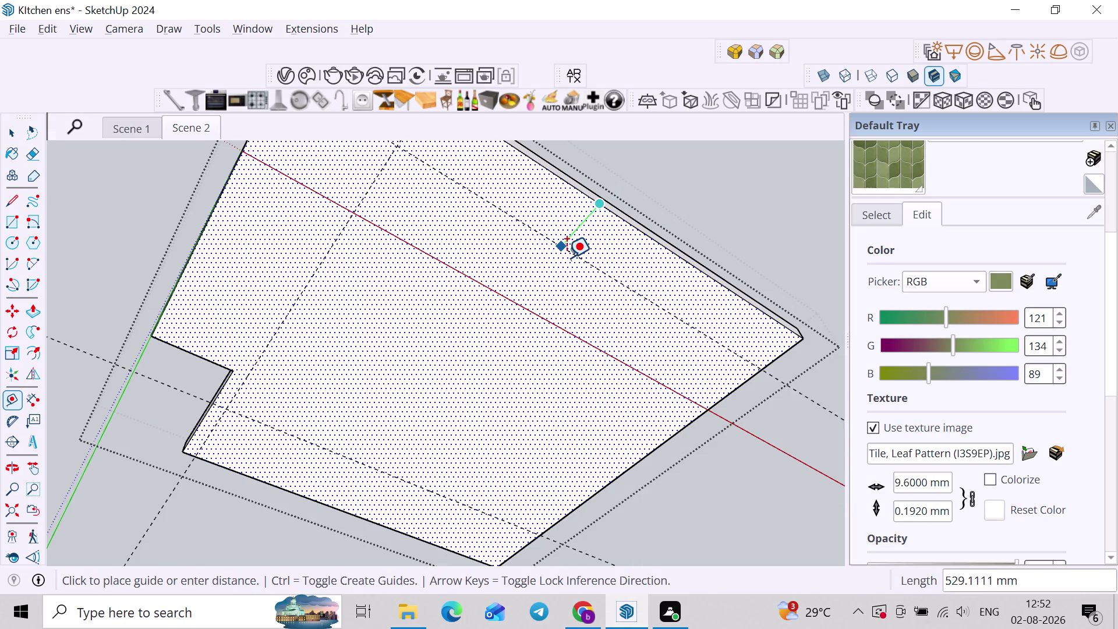
click(567, 258)
middle_drag(632, 302, 545, 243)
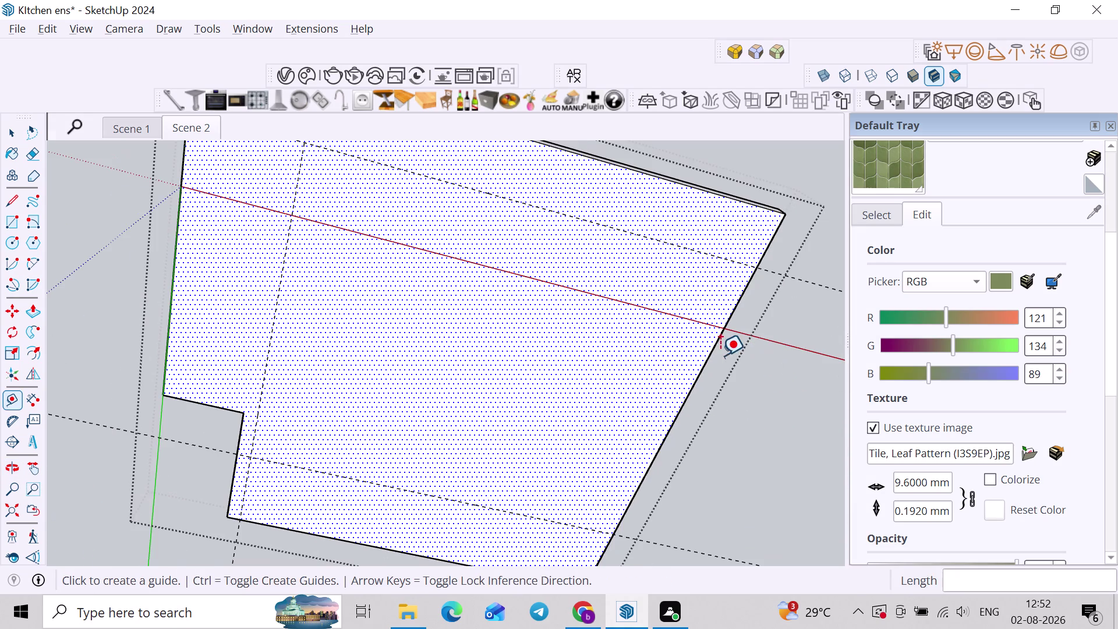
click(707, 353)
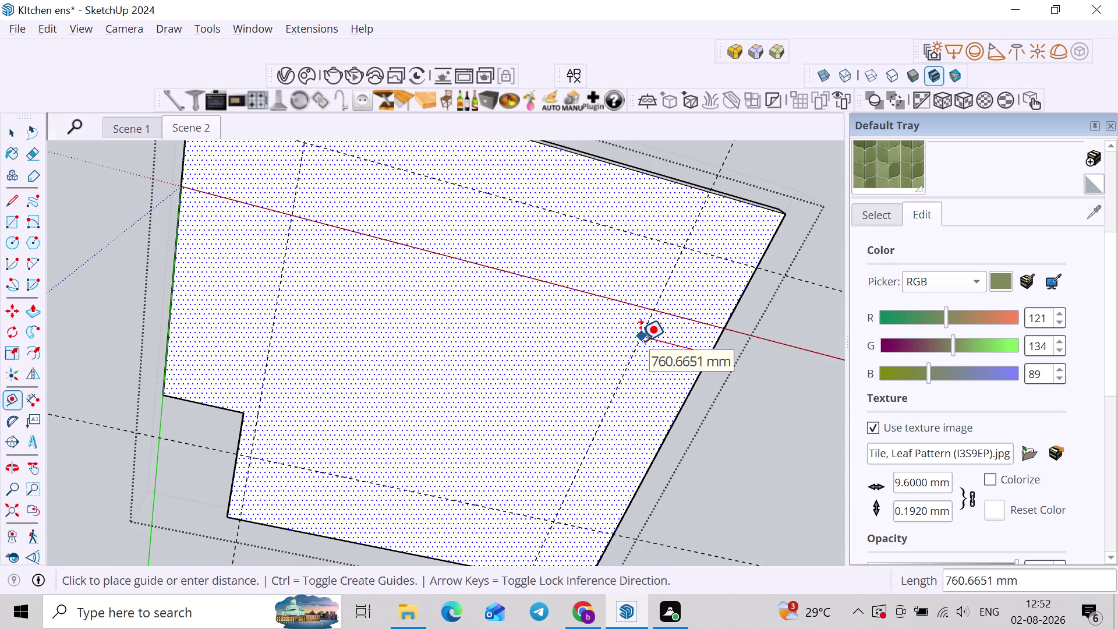
click(648, 339)
key(space)
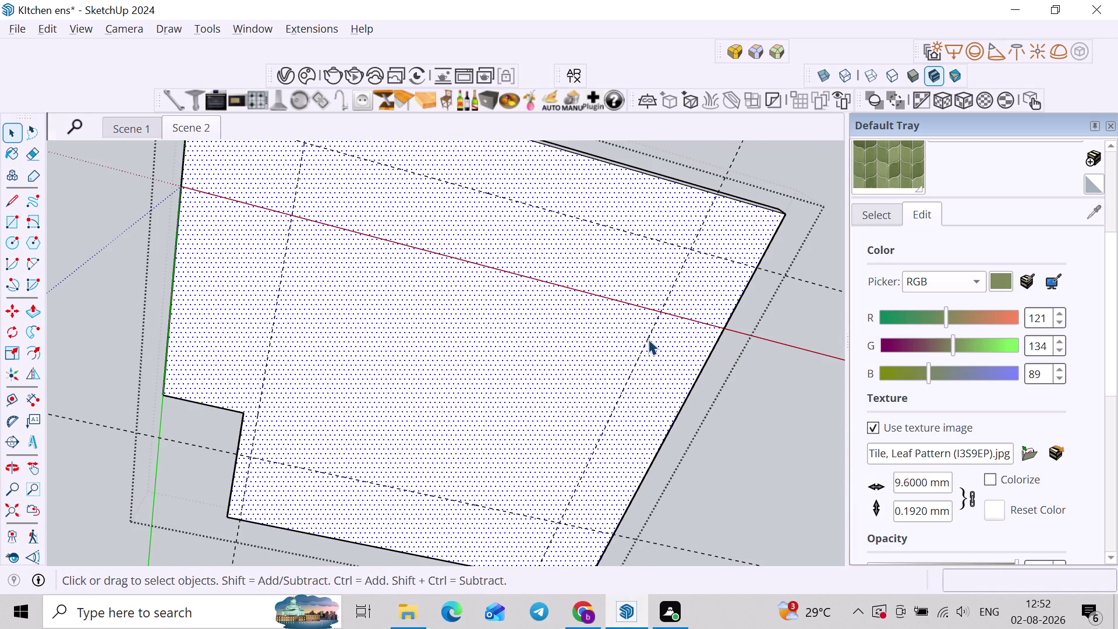
Draw a rectangle between opposite guide intersections on the slab.
key(r)
click(306, 143)
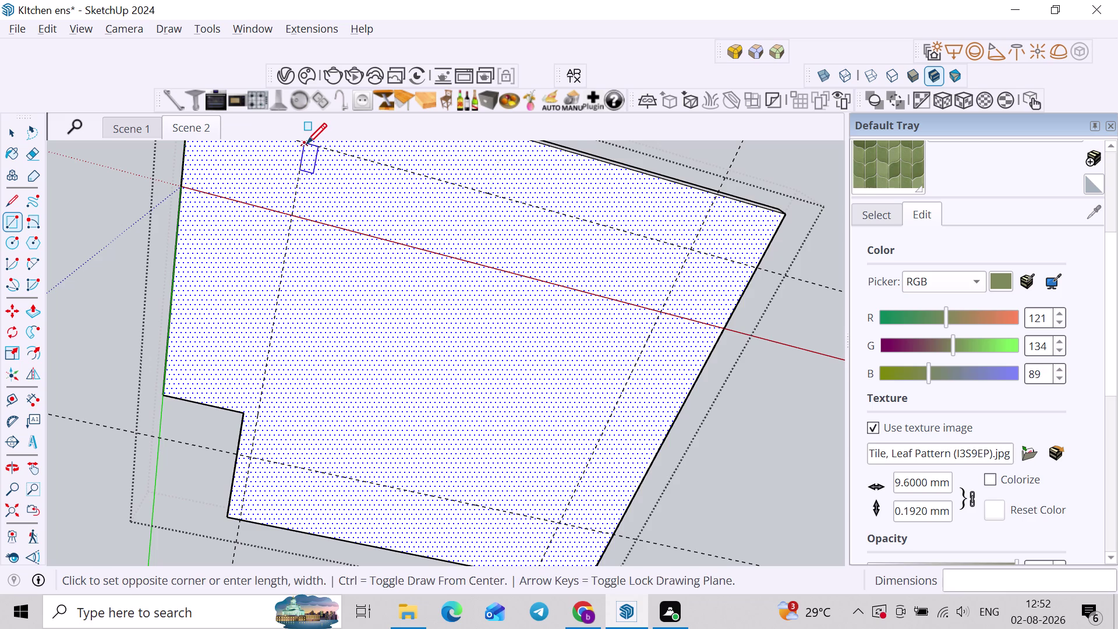
click(559, 521)
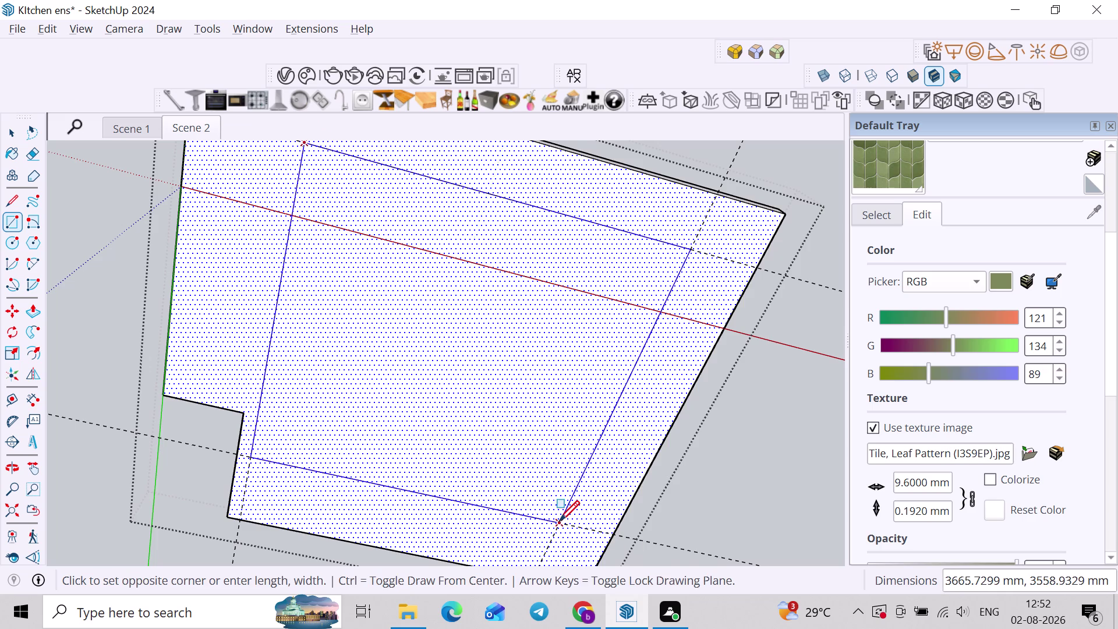
key(space)
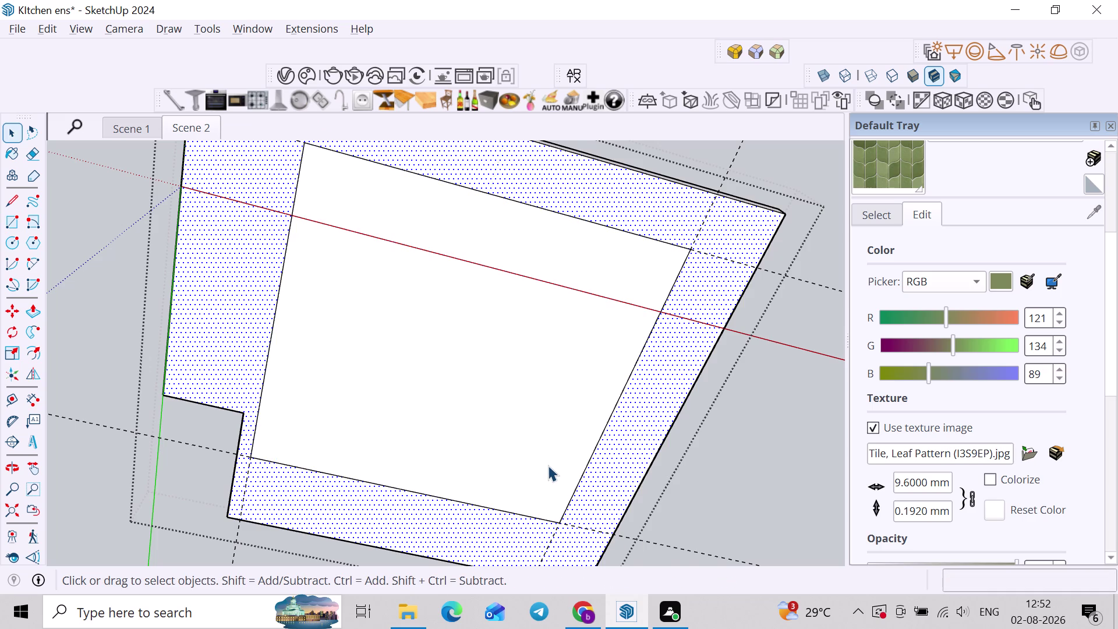